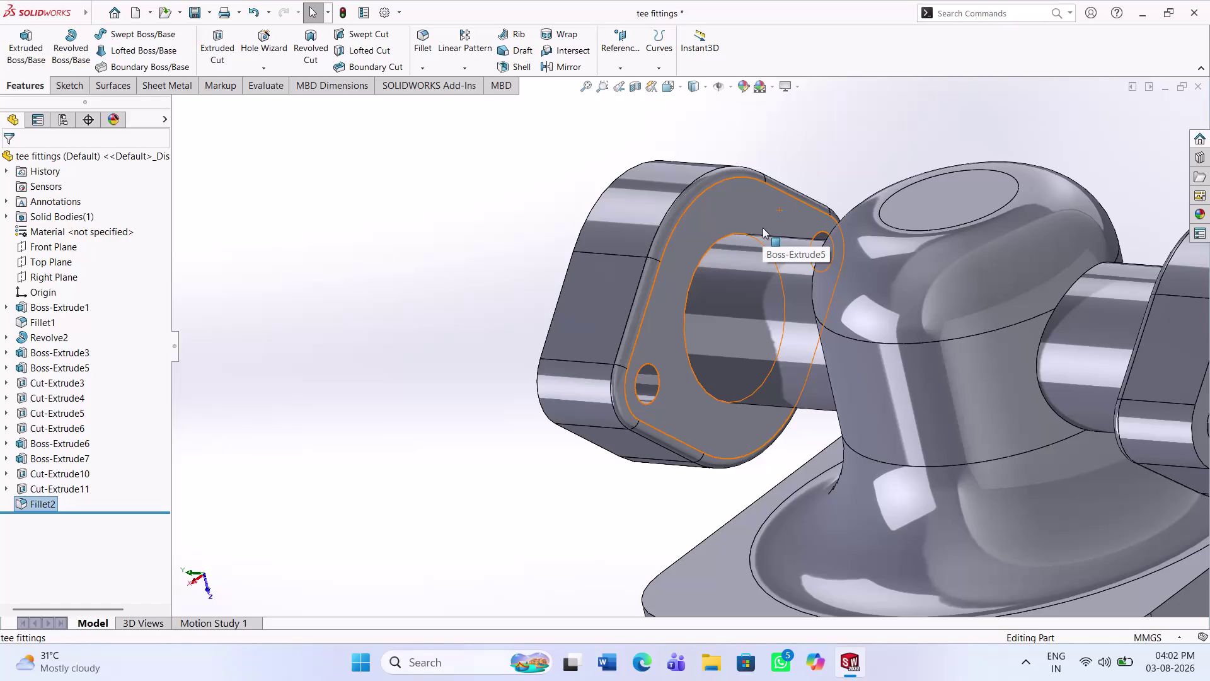
Fillet both side pipes' flange junction edges with a 3 mm radius, creating Fillet3.
middle_drag(588, 521, 653, 529)
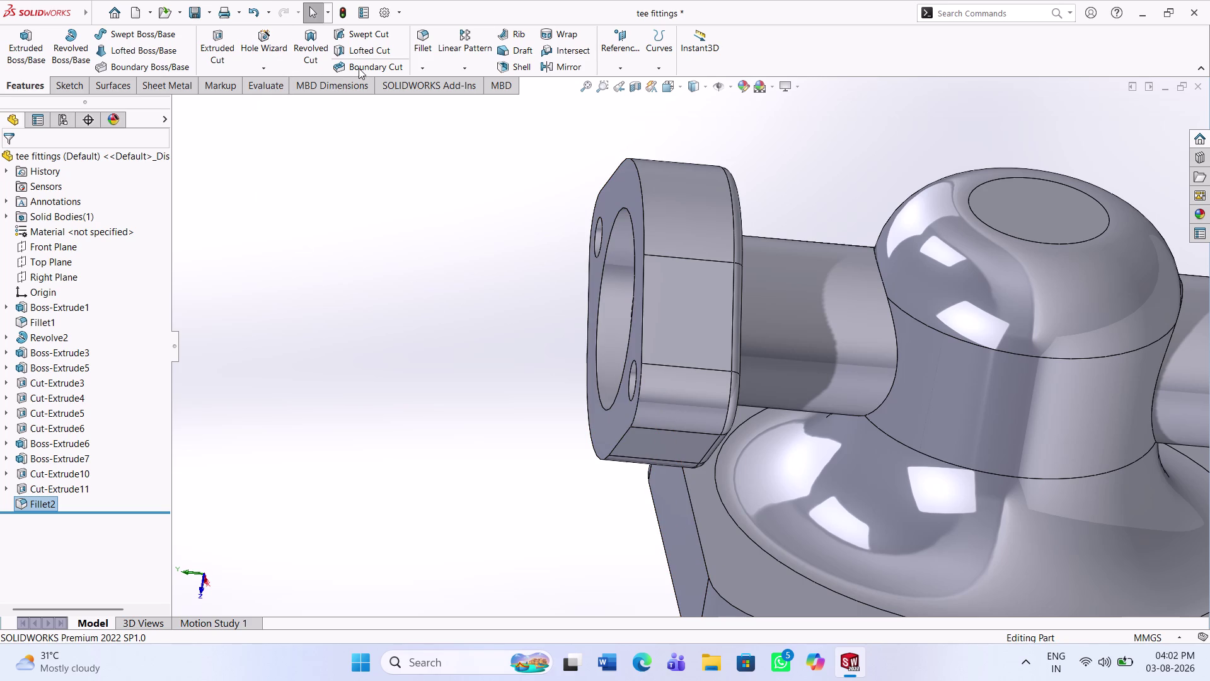
click(430, 55)
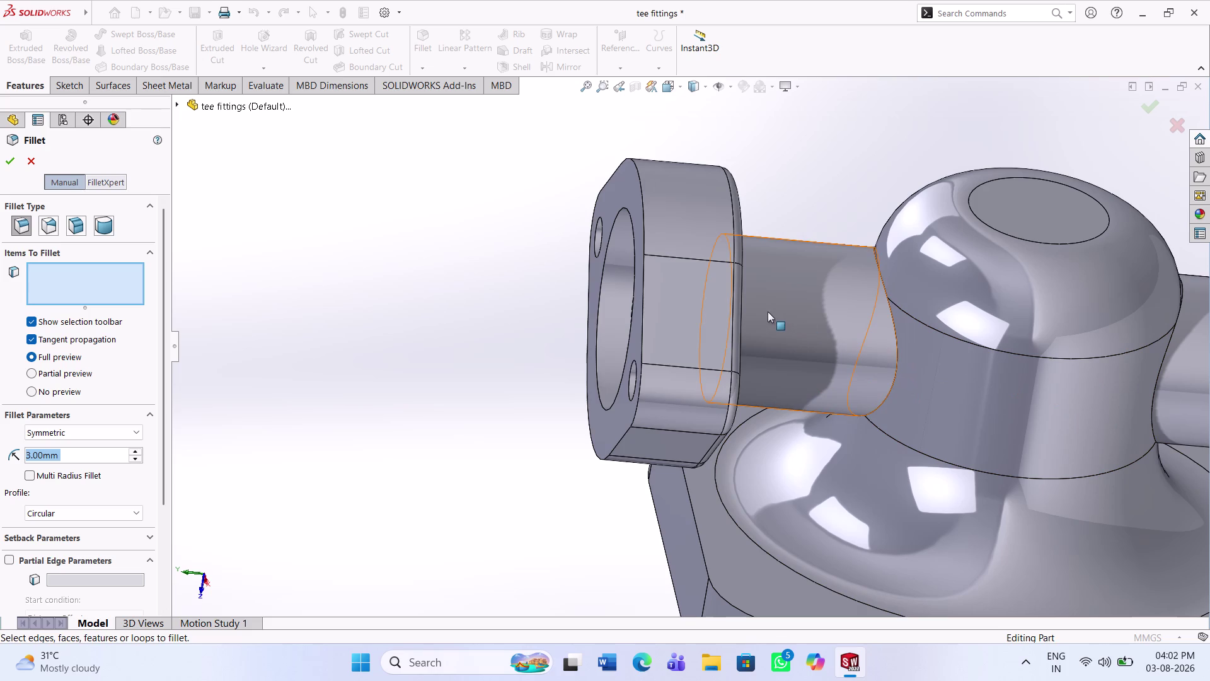
middle_drag(772, 323, 717, 323)
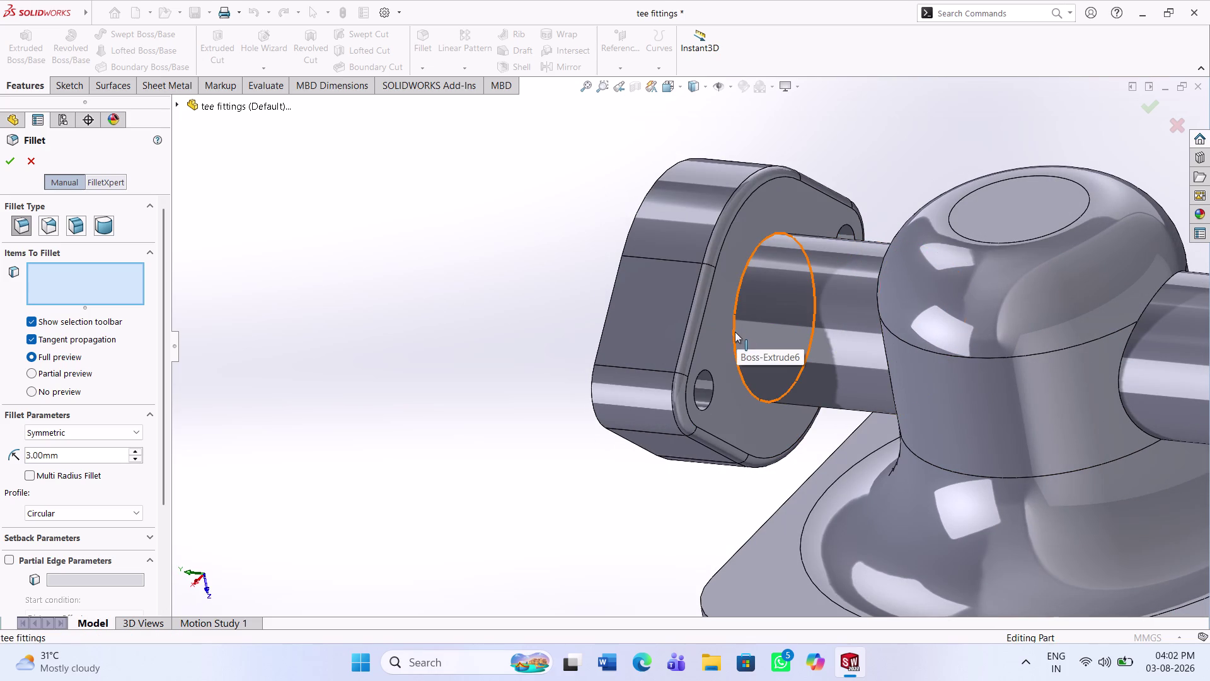
click(734, 334)
scroll(up, 3)
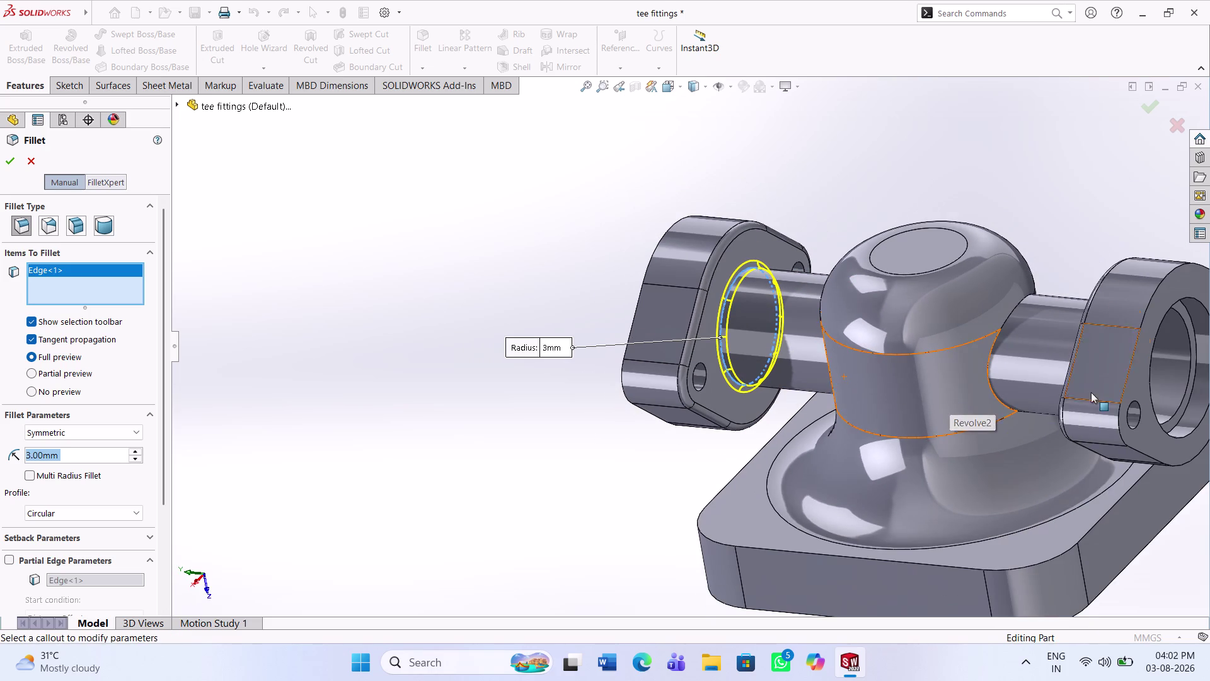
middle_drag(1091, 392, 1129, 422)
middle_drag(1147, 383, 1163, 402)
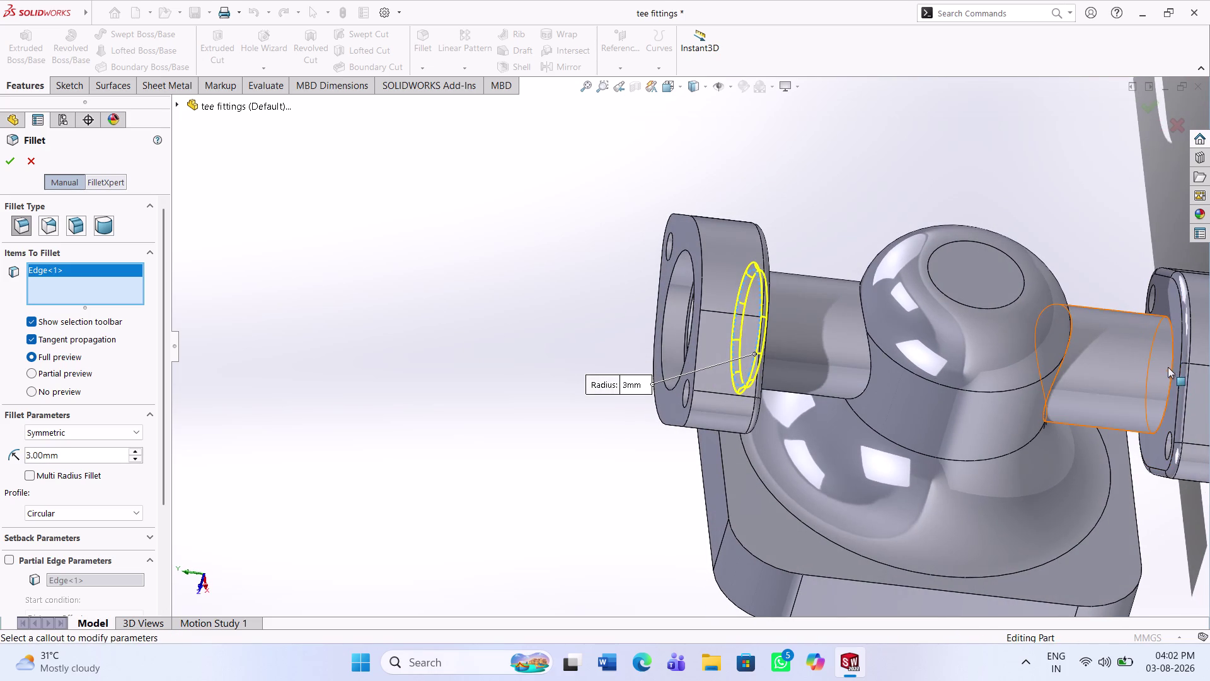
click(1171, 366)
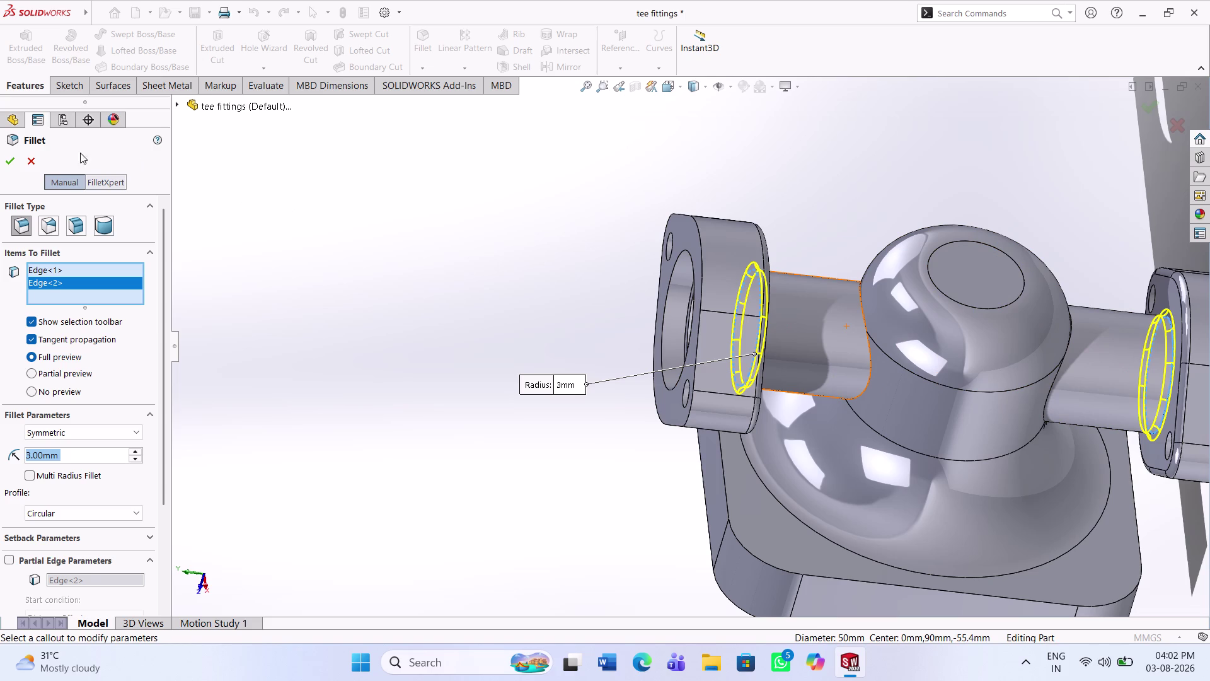
click(9, 162)
scroll(up, 3)
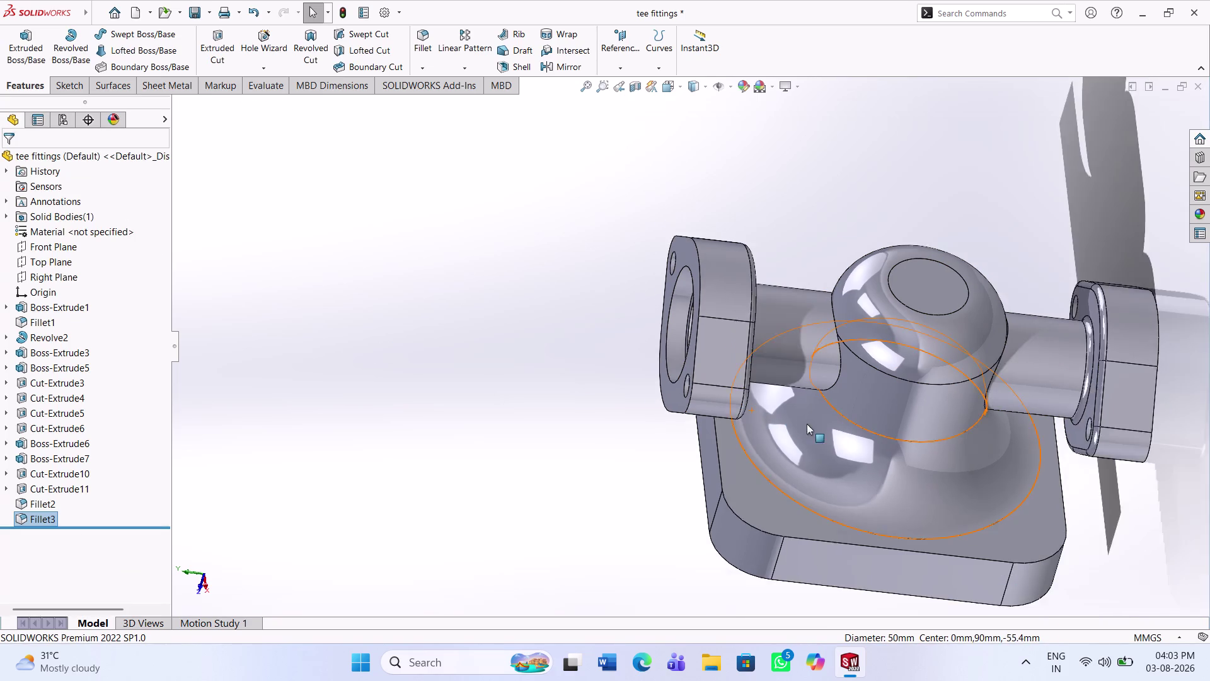
middle_drag(849, 443, 897, 267)
middle_drag(833, 435, 884, 245)
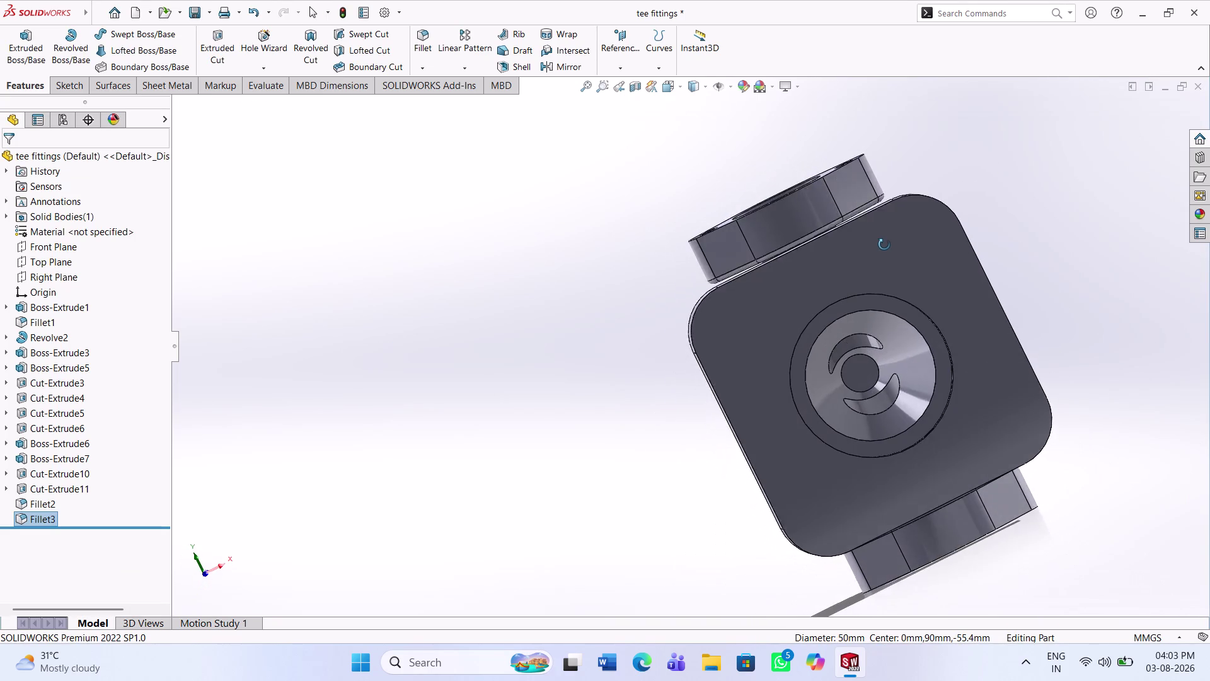
middle_drag(885, 245, 885, 262)
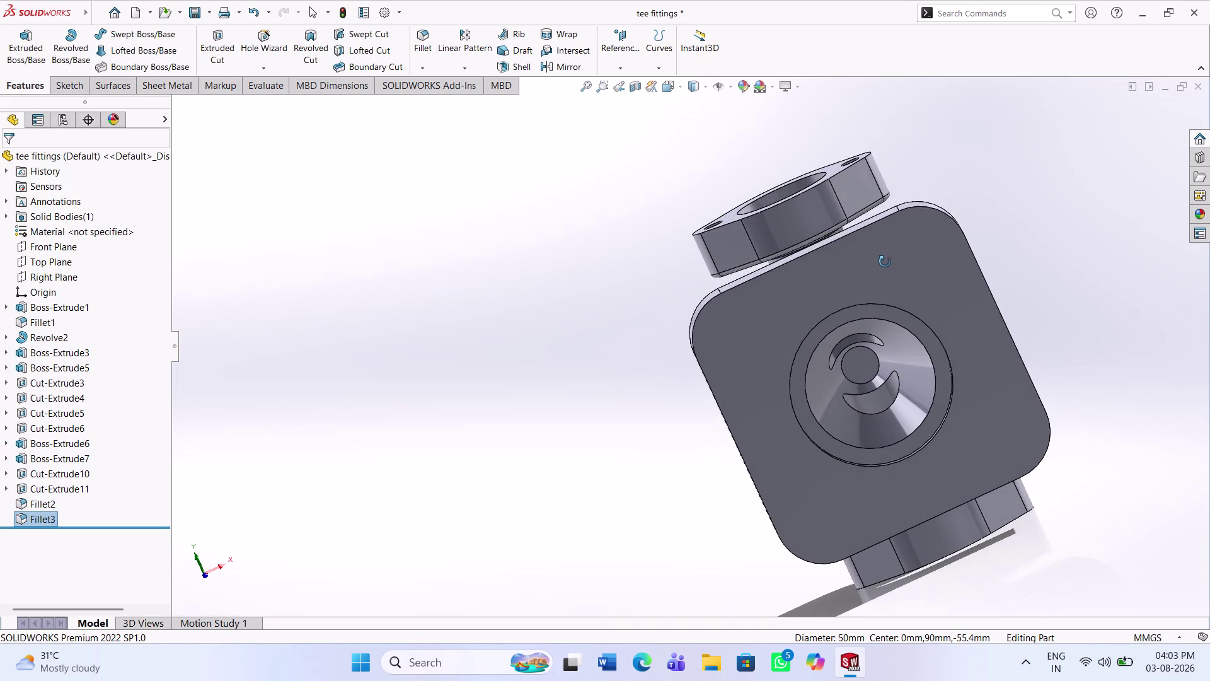
middle_drag(885, 262, 892, 457)
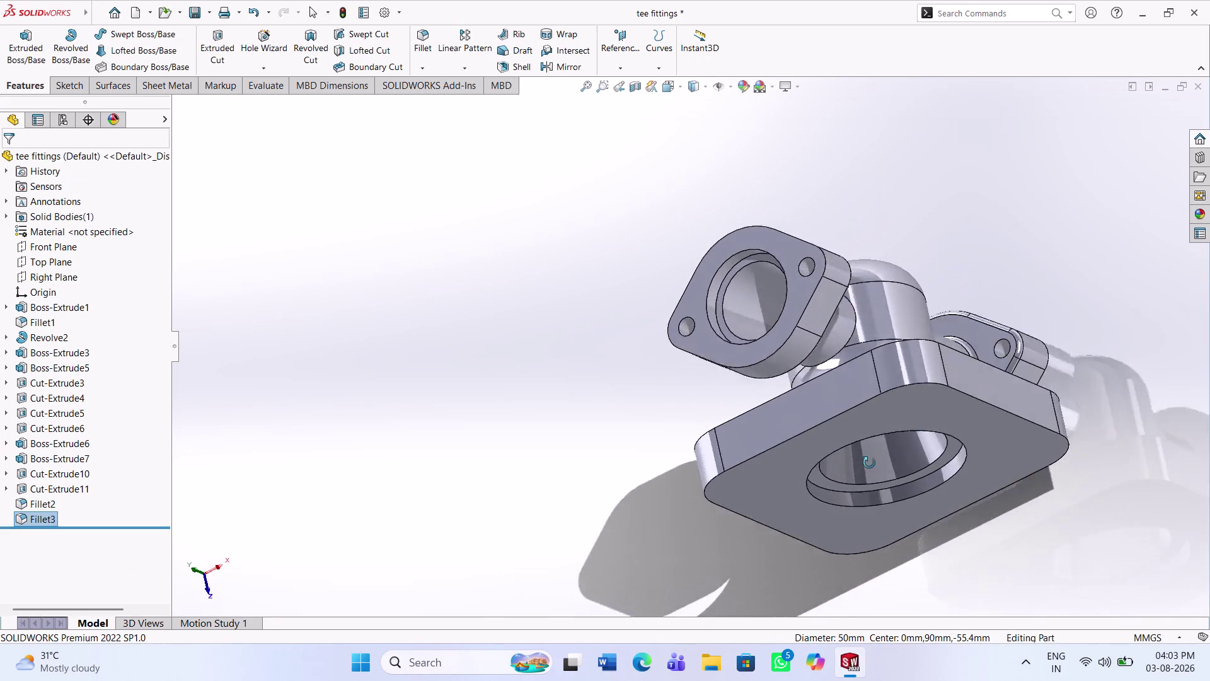
middle_drag(892, 457, 822, 535)
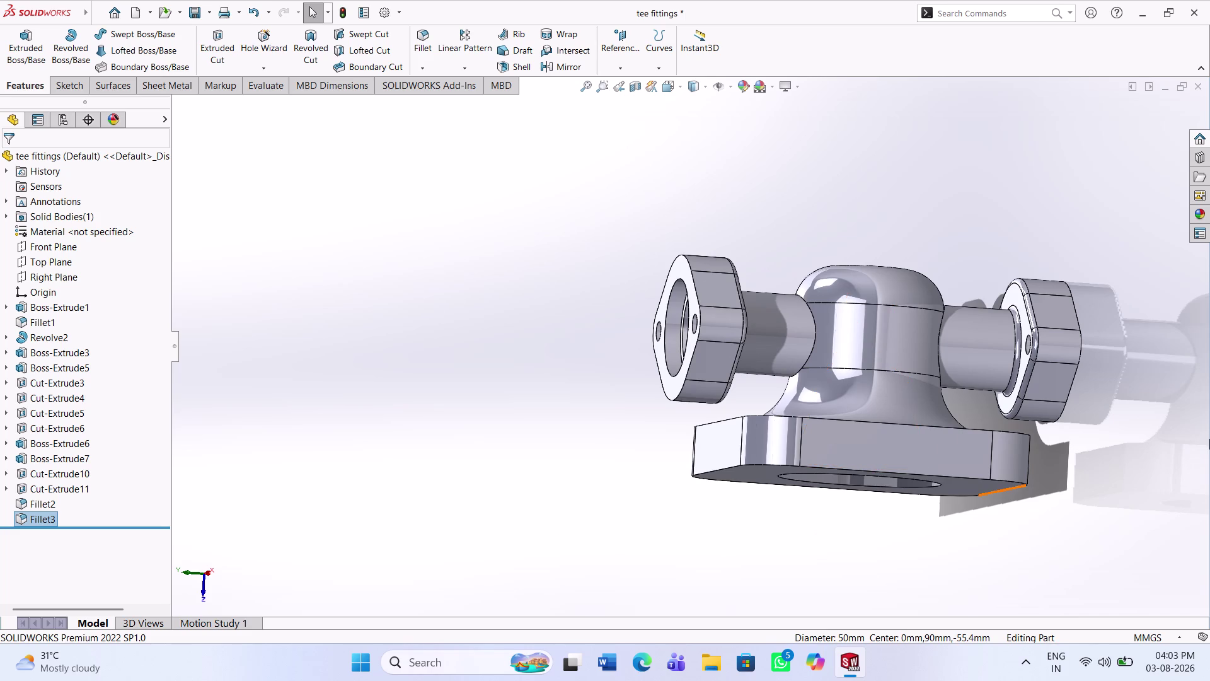
middle_drag(1175, 451, 1110, 313)
scroll(down, 3)
Start a sketch on the base flange face and view it normal-to.
click(876, 404)
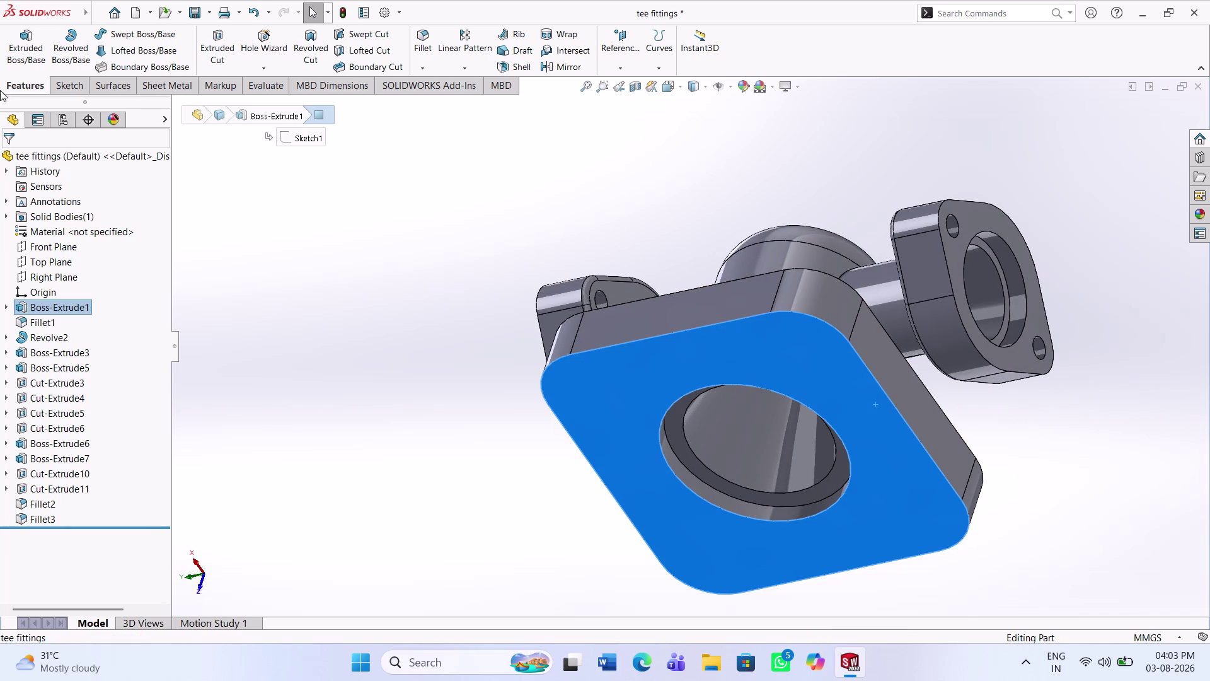
click(63, 85)
click(31, 49)
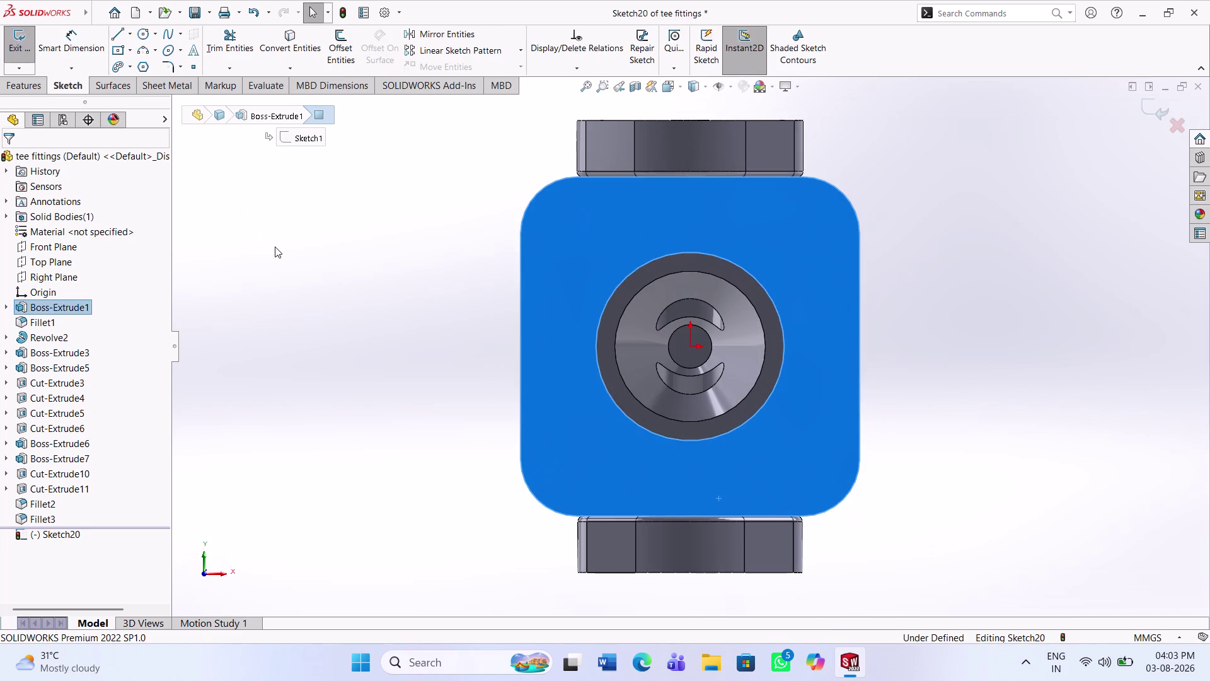
click(277, 249)
click(142, 35)
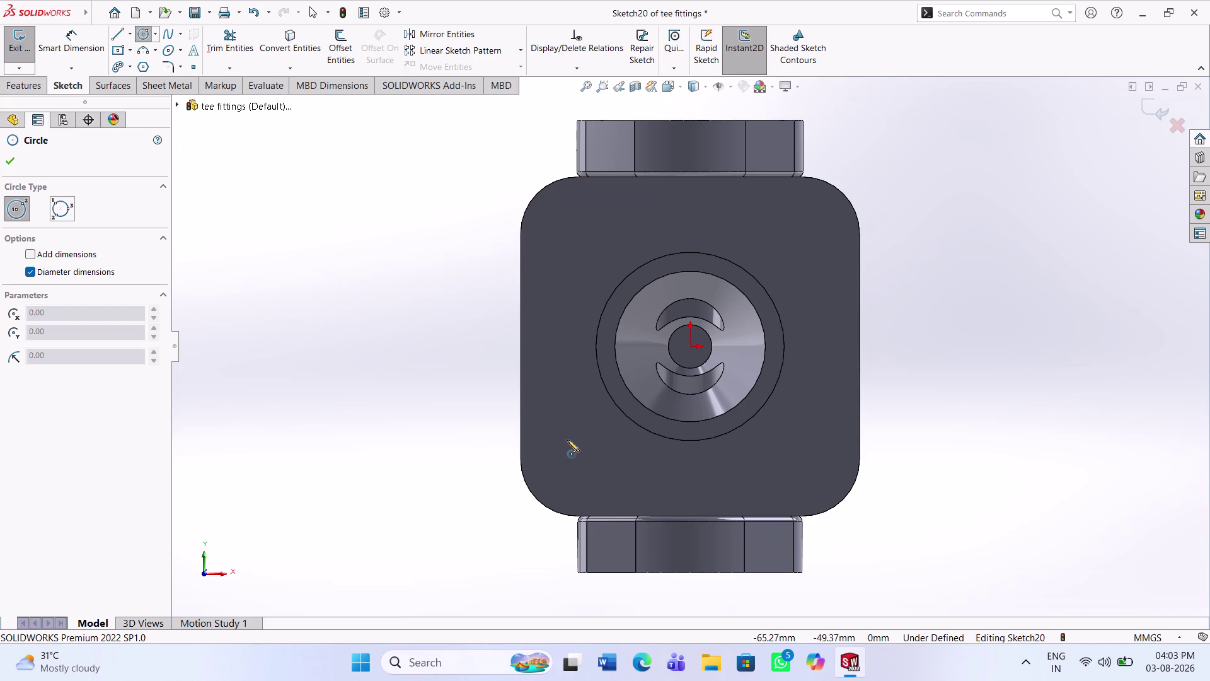
Draw a vertical centreline from the top edge midpoint to the bottom edge midpoint.
click(132, 29)
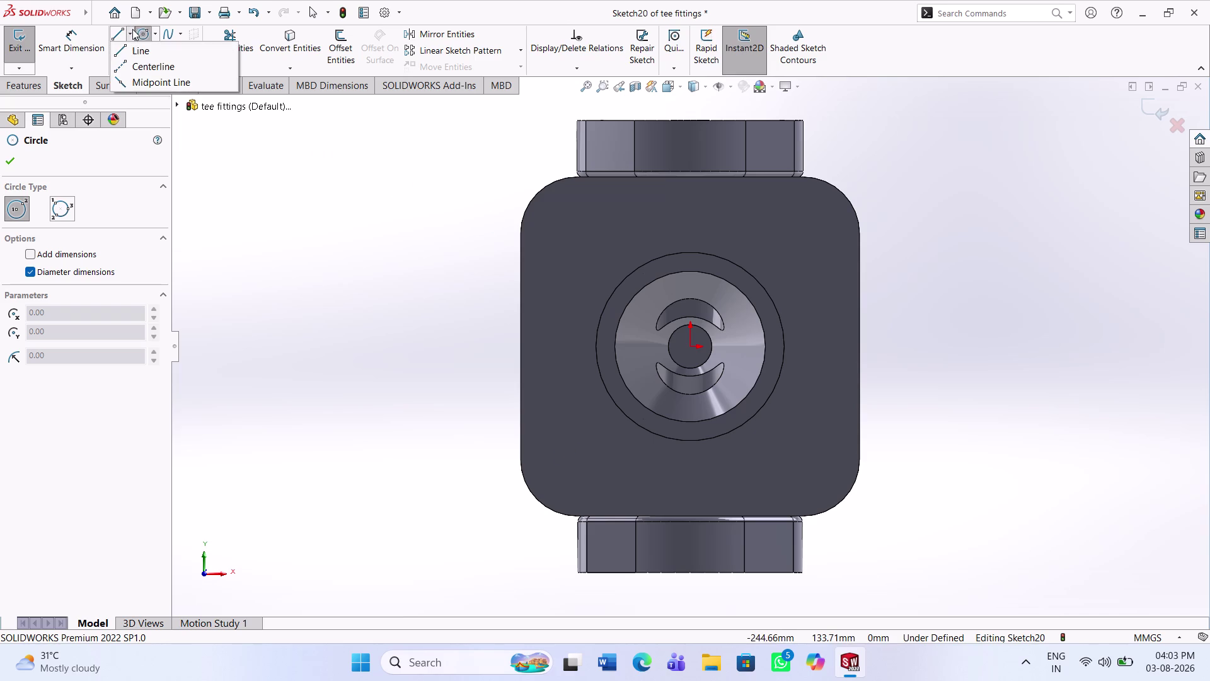
click(134, 68)
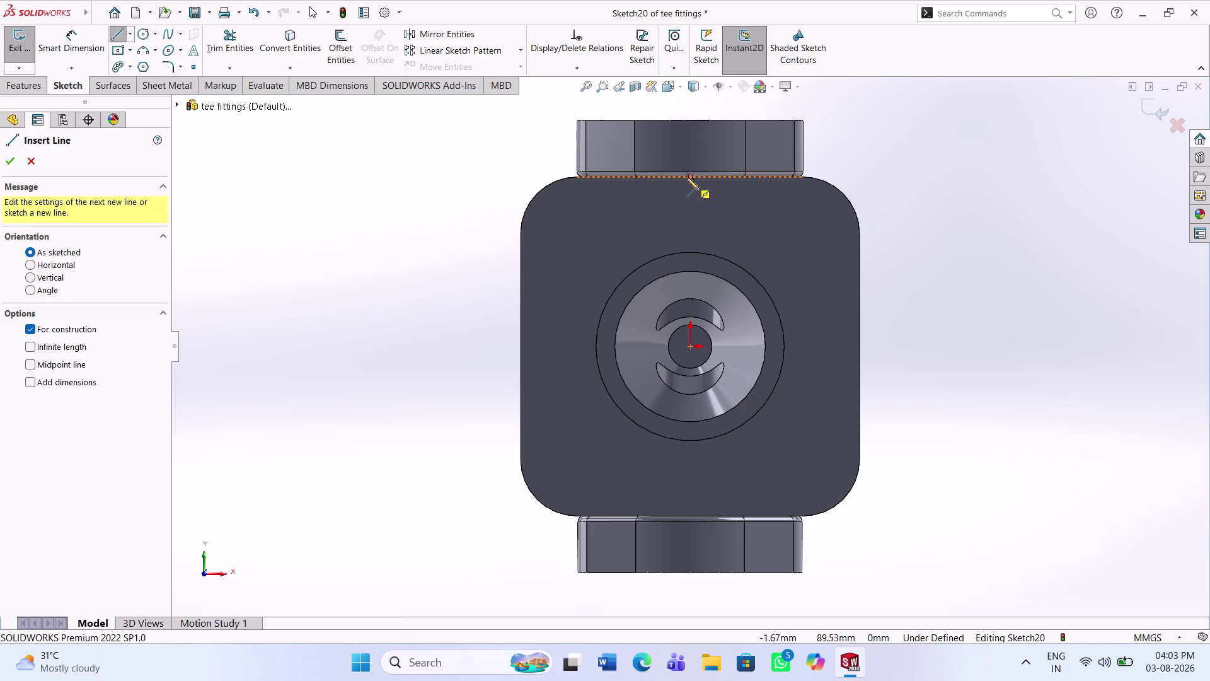
click(691, 179)
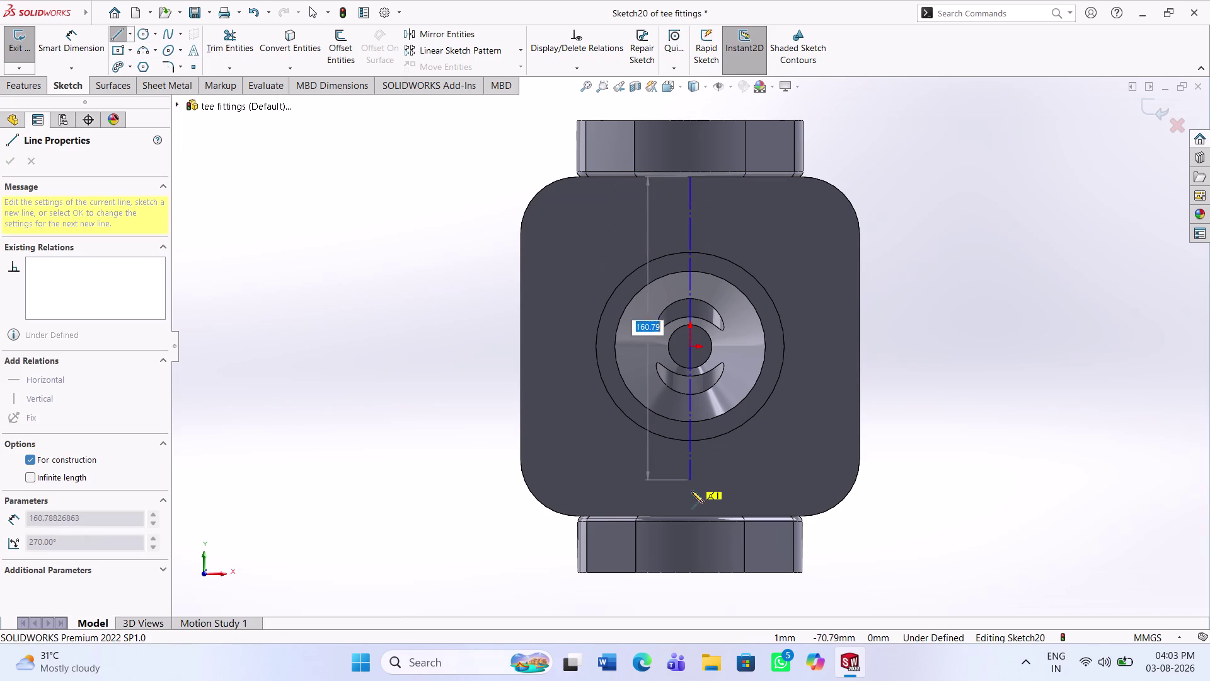
click(690, 517)
key(Escape)
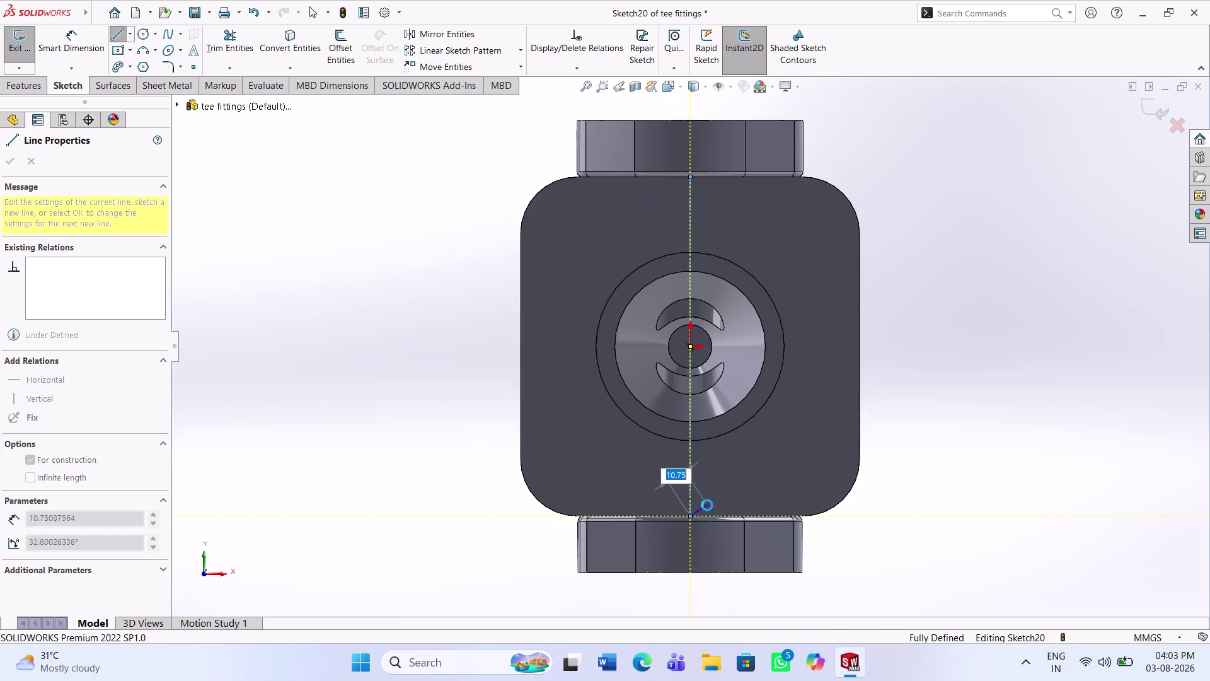
key(Escape)
Draw a horizontal centreline from the right edge midpoint to the left edge midpoint.
click(131, 37)
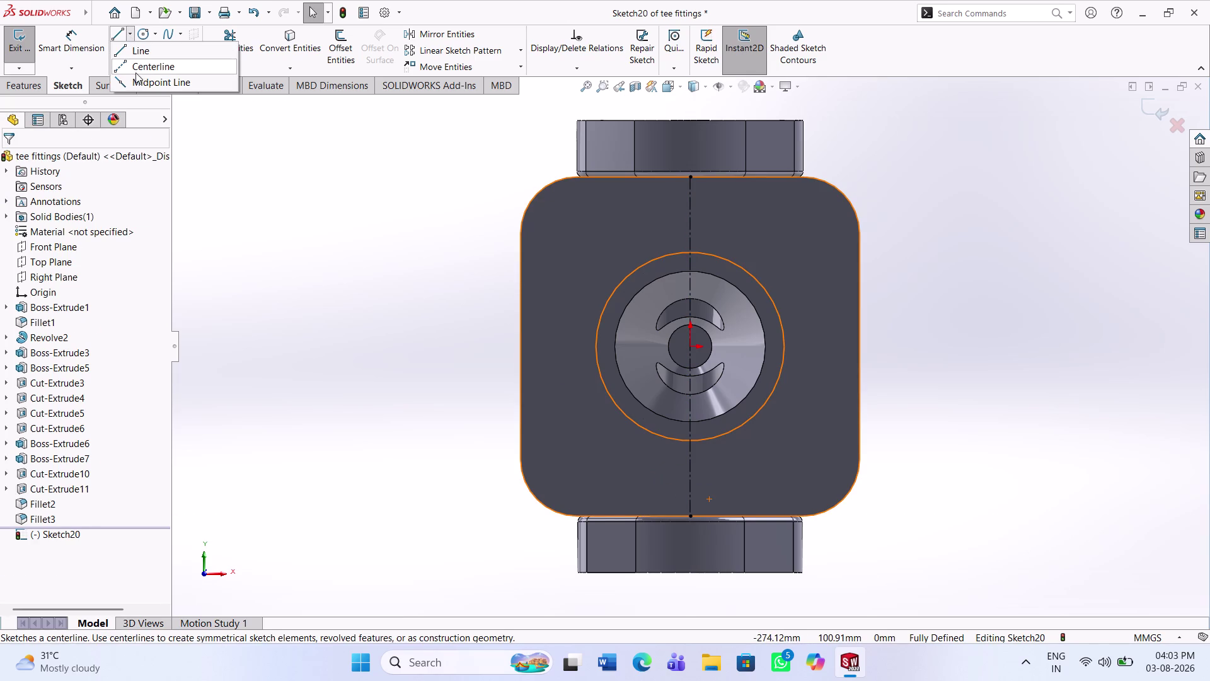
click(136, 66)
click(858, 348)
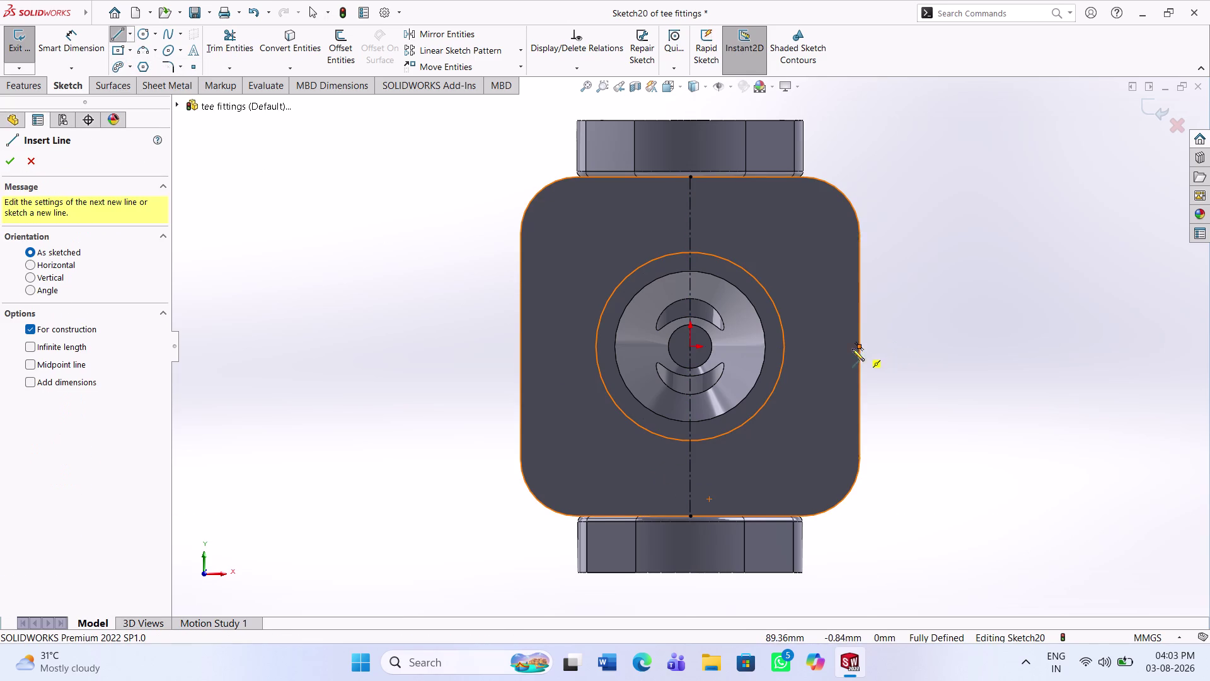
click(522, 346)
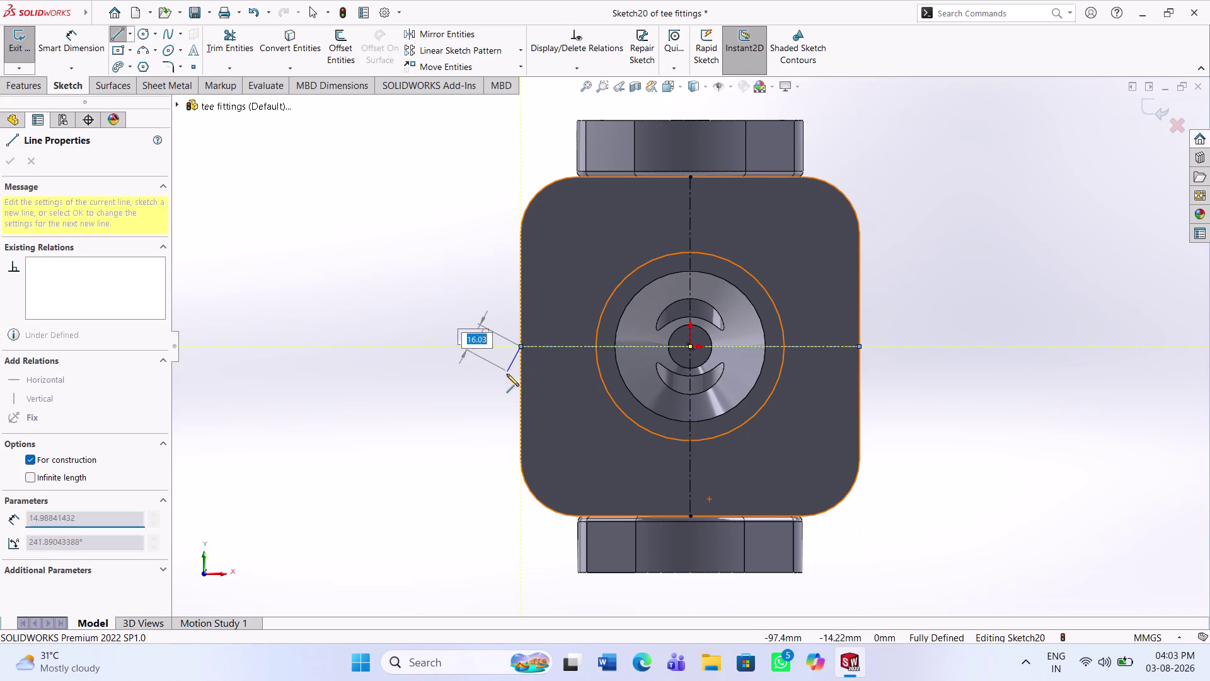
key(Escape)
key(Escape)
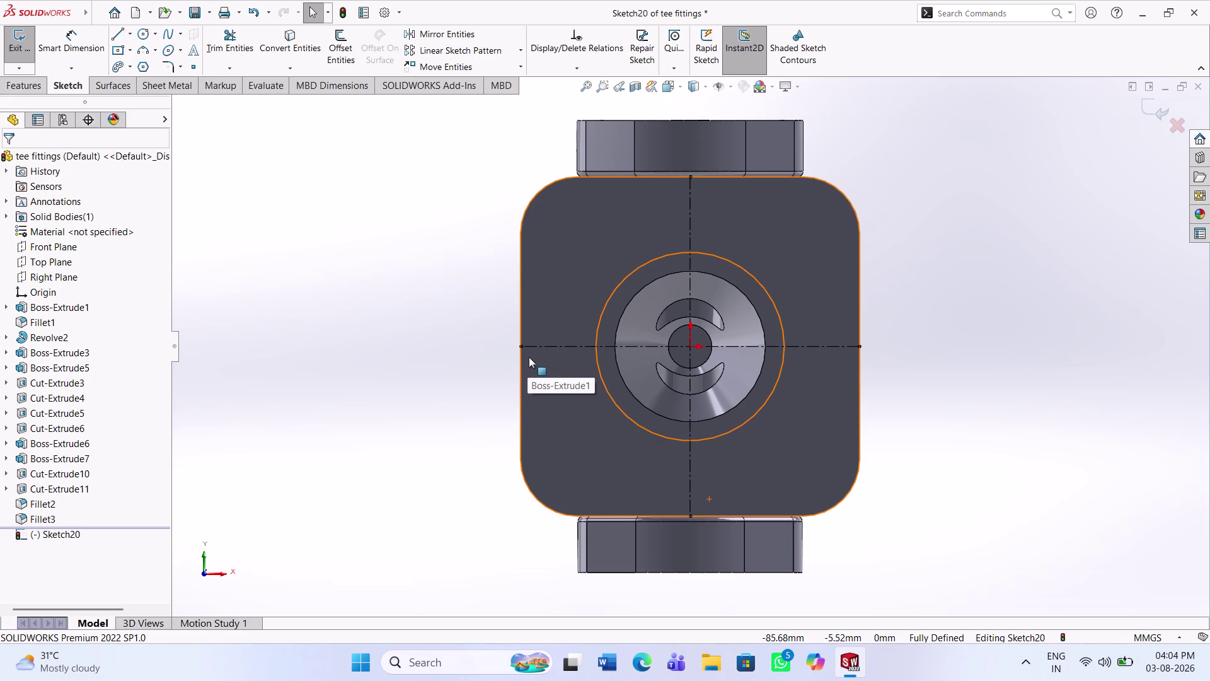
click(143, 39)
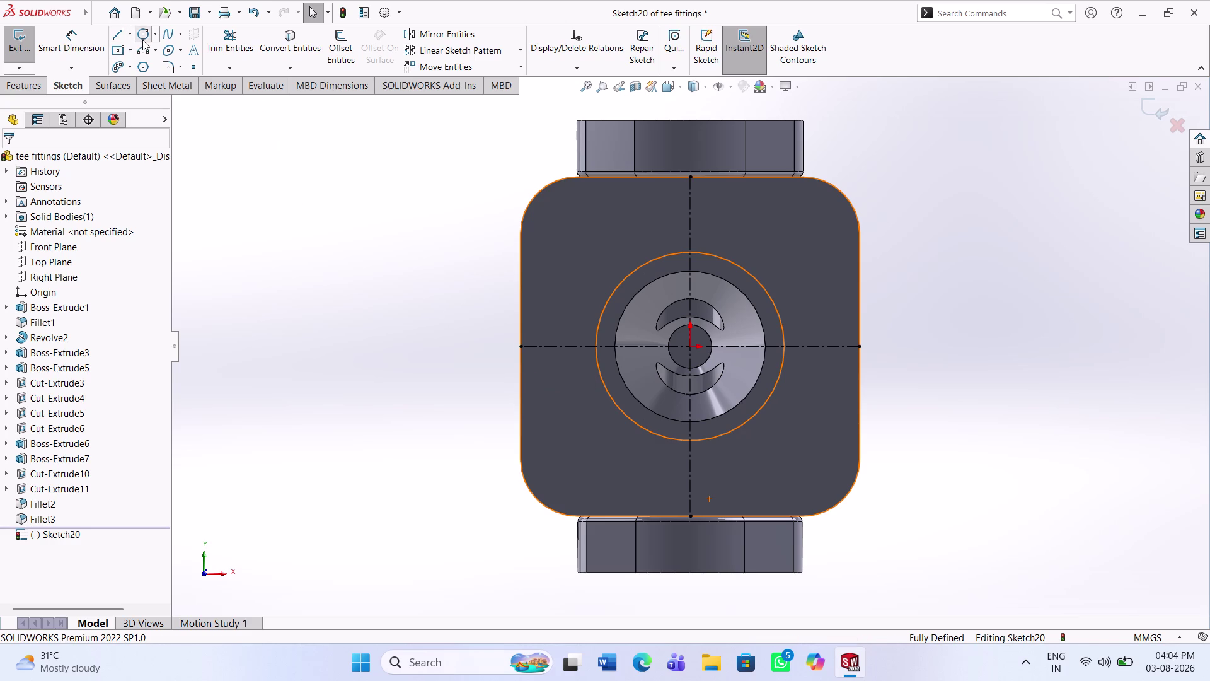
Sketch two circles near the flange's upper-left and upper-right corners.
click(577, 233)
click(594, 249)
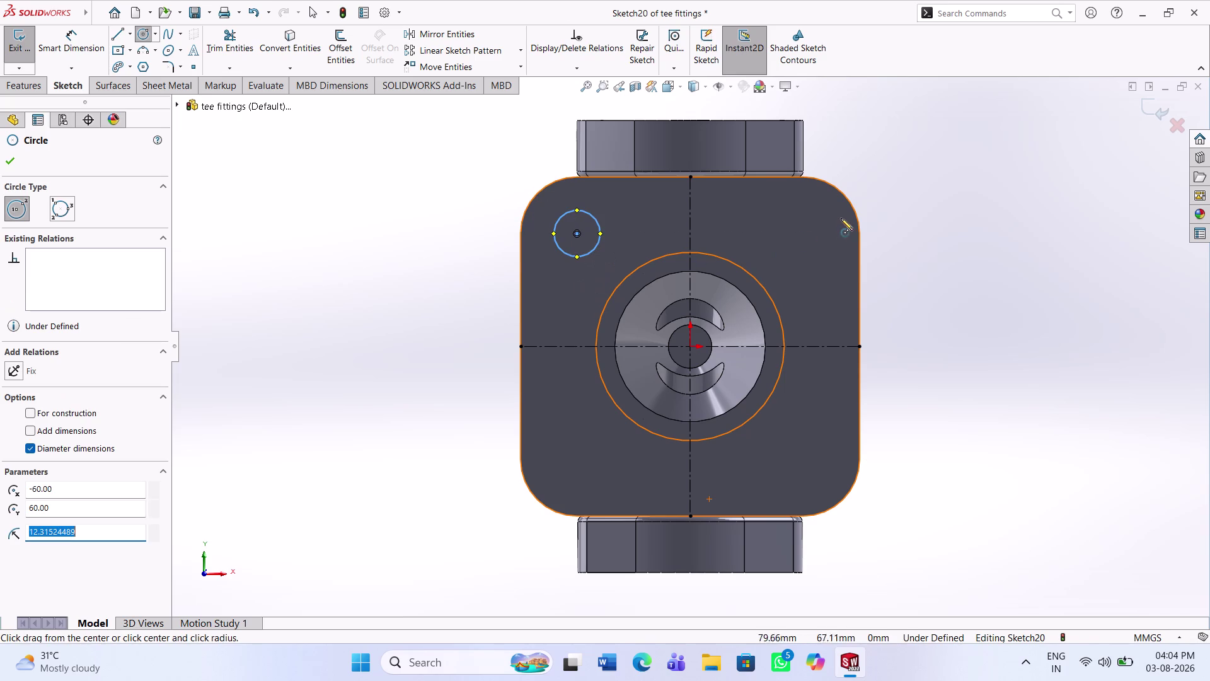
click(805, 234)
text(1)
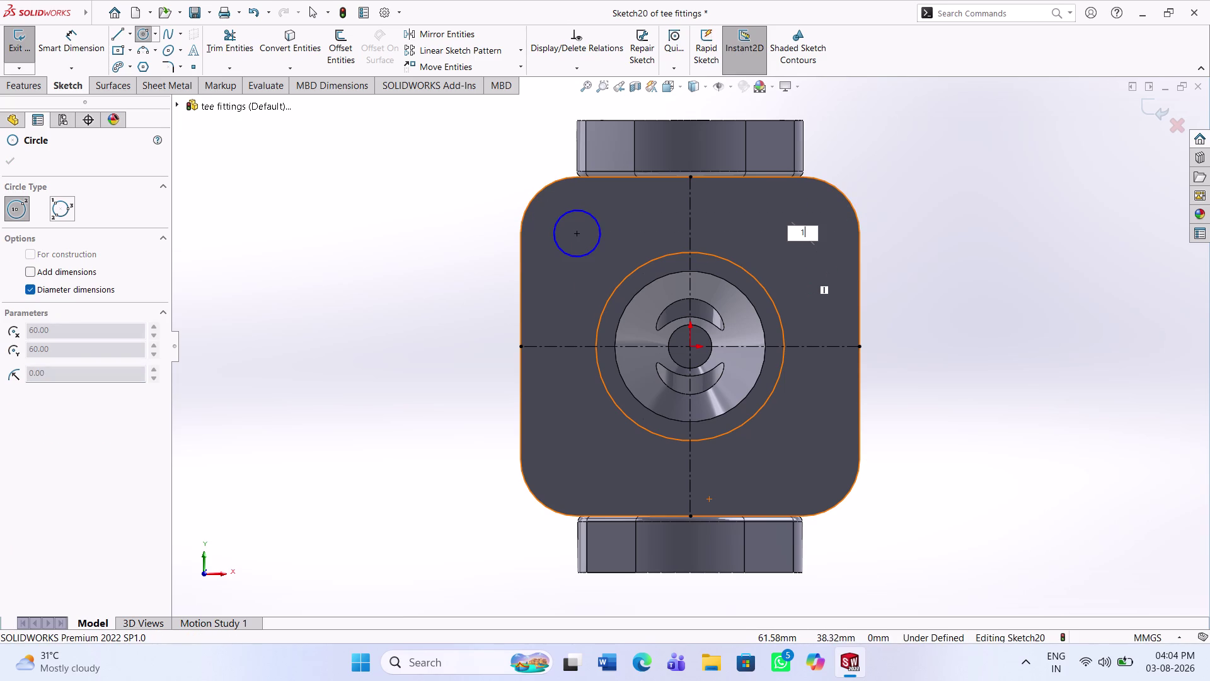
text(2)
key(Return)
click(941, 305)
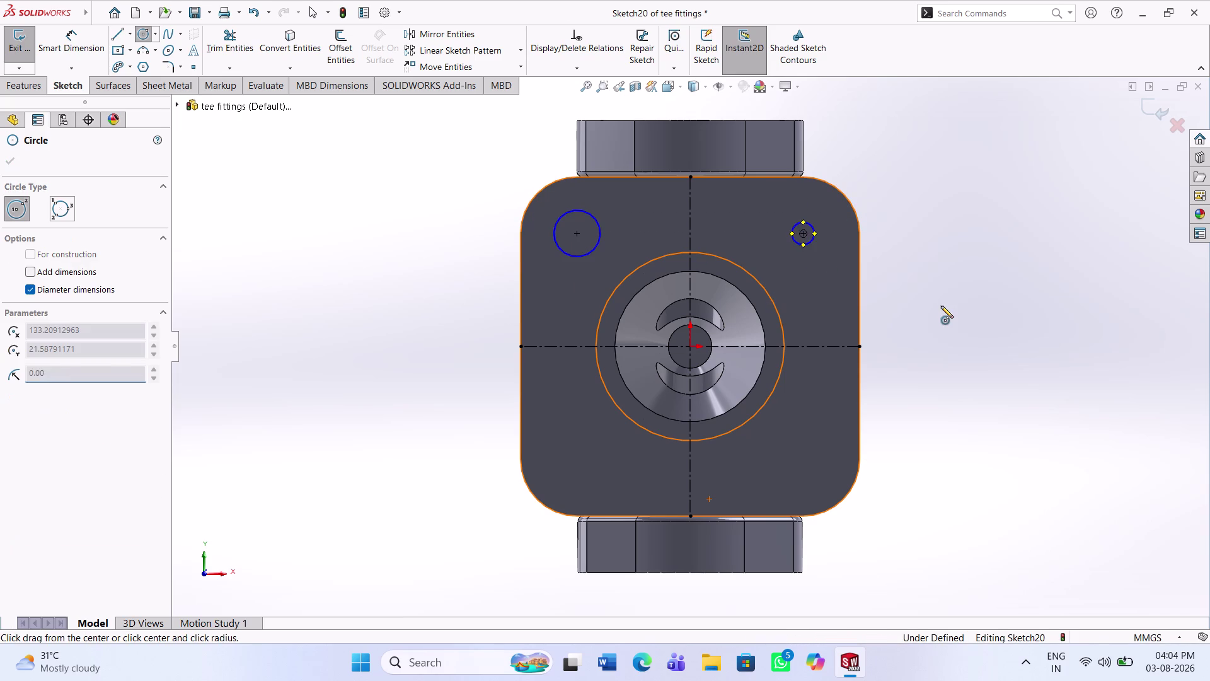
middle_drag(936, 281, 924, 293)
key(Escape)
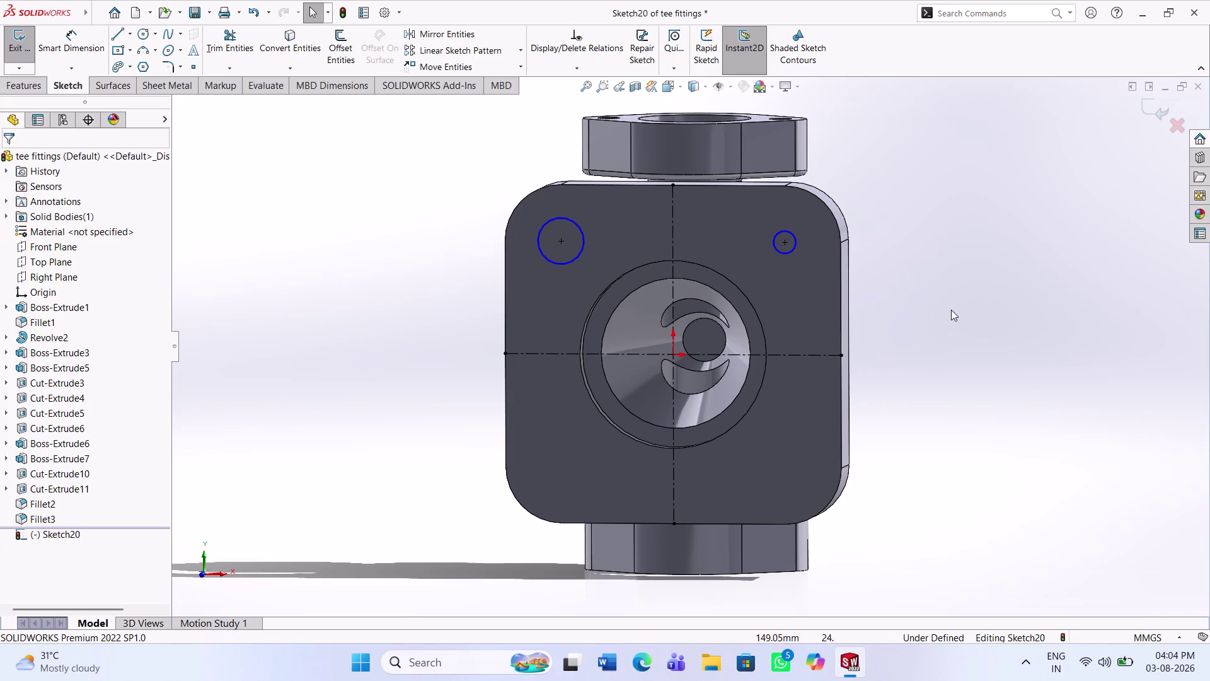
middle_drag(954, 308, 952, 363)
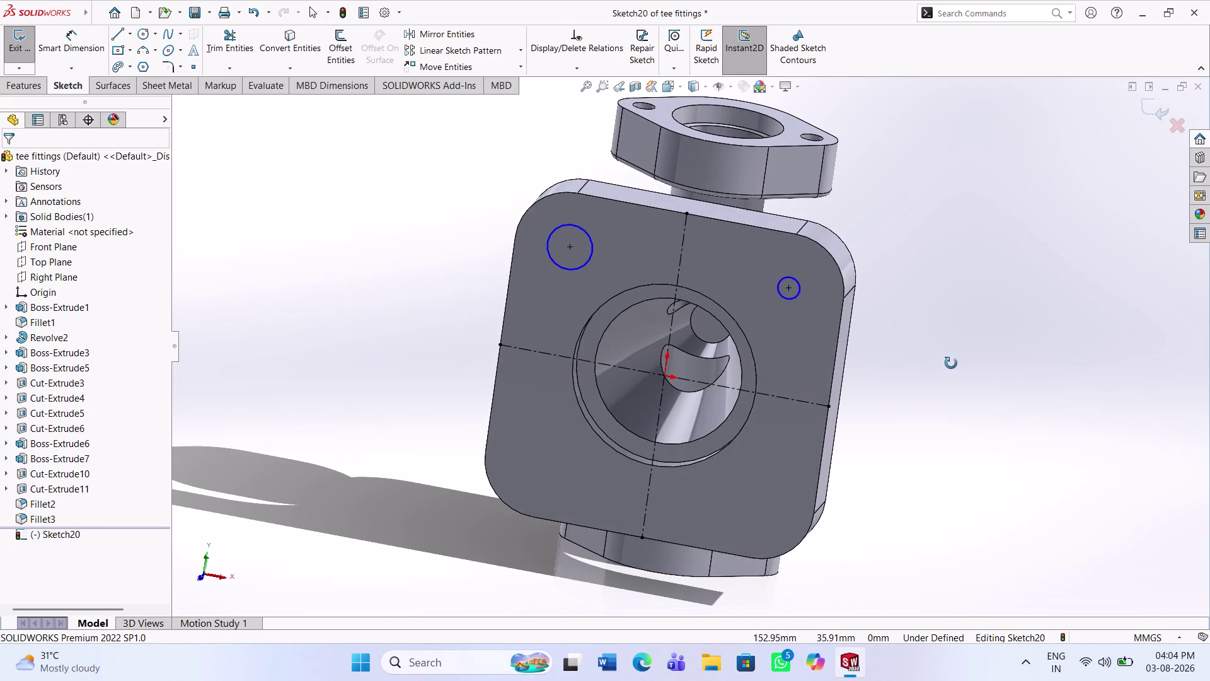
middle_drag(951, 363, 952, 363)
Dimension the upper-left and upper-right circles to 12 mm diameter.
click(60, 33)
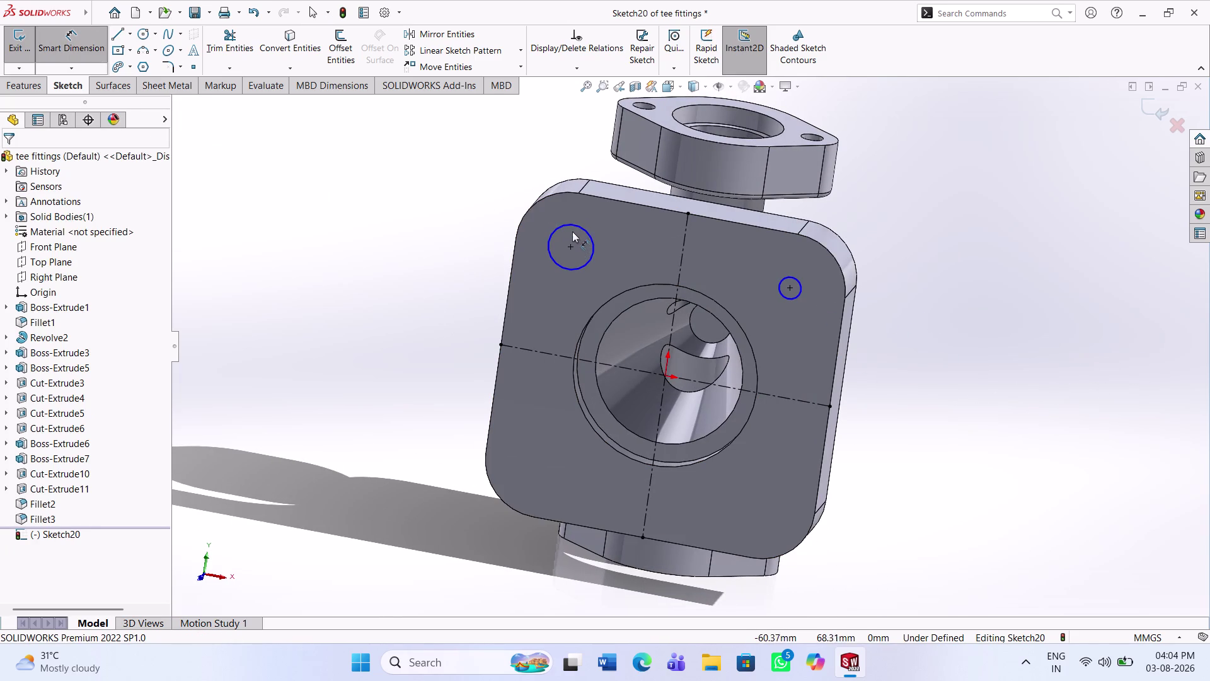
click(572, 226)
click(511, 184)
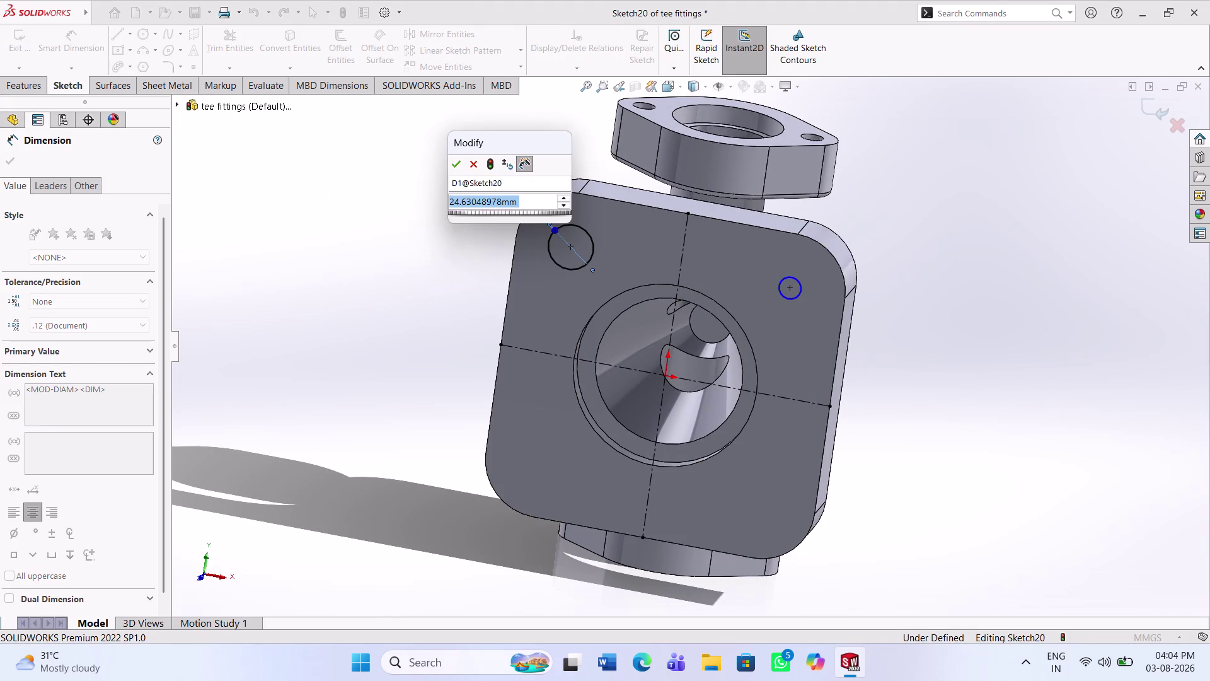
text(12)
key(Return)
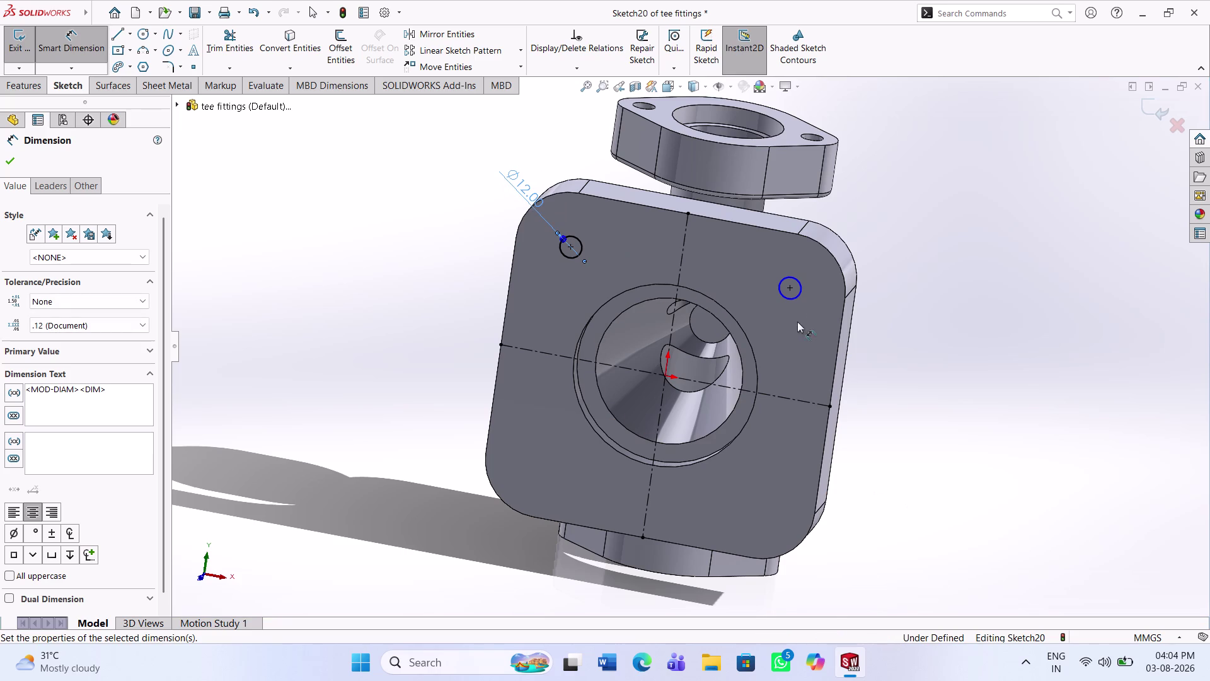
drag(798, 293, 816, 299)
click(886, 313)
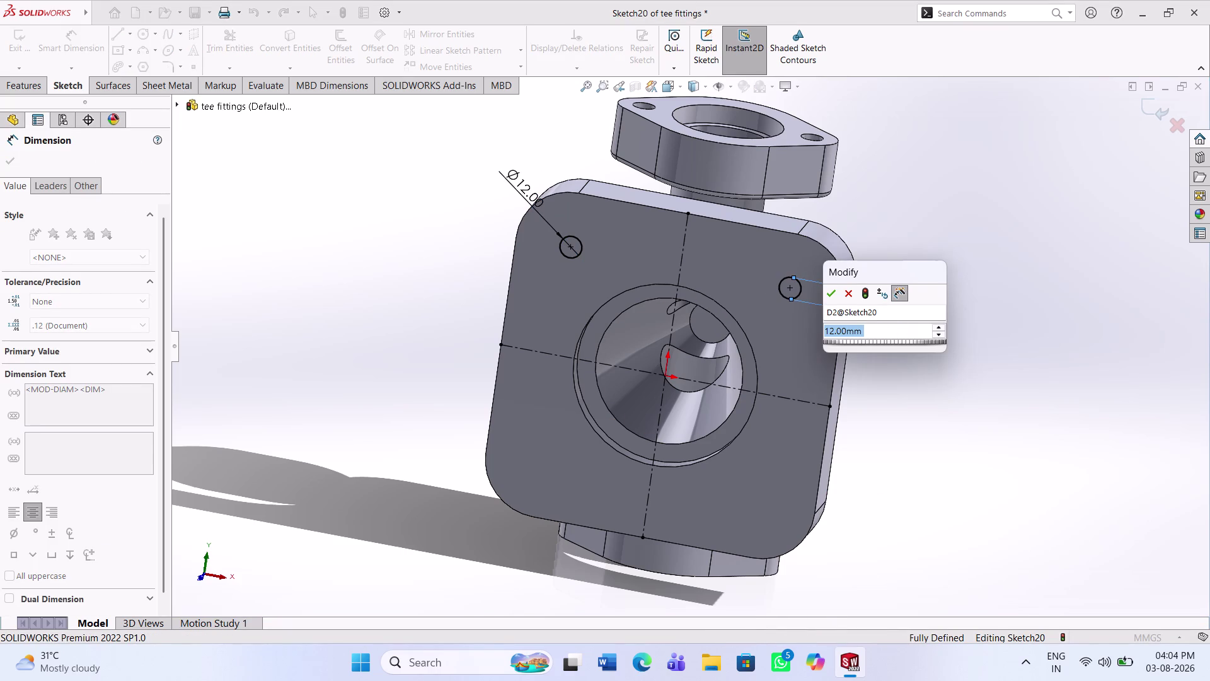
click(830, 293)
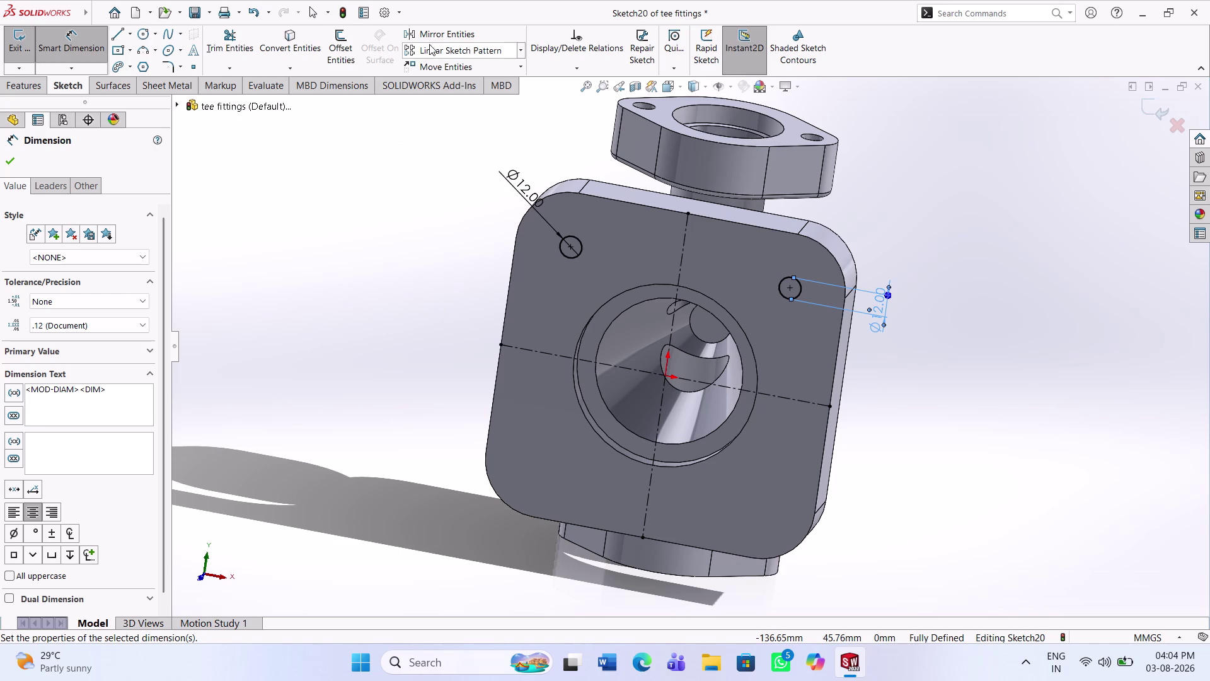
click(434, 33)
Mirror the two upper circles about the horizontal centreline to the lower corners.
click(583, 242)
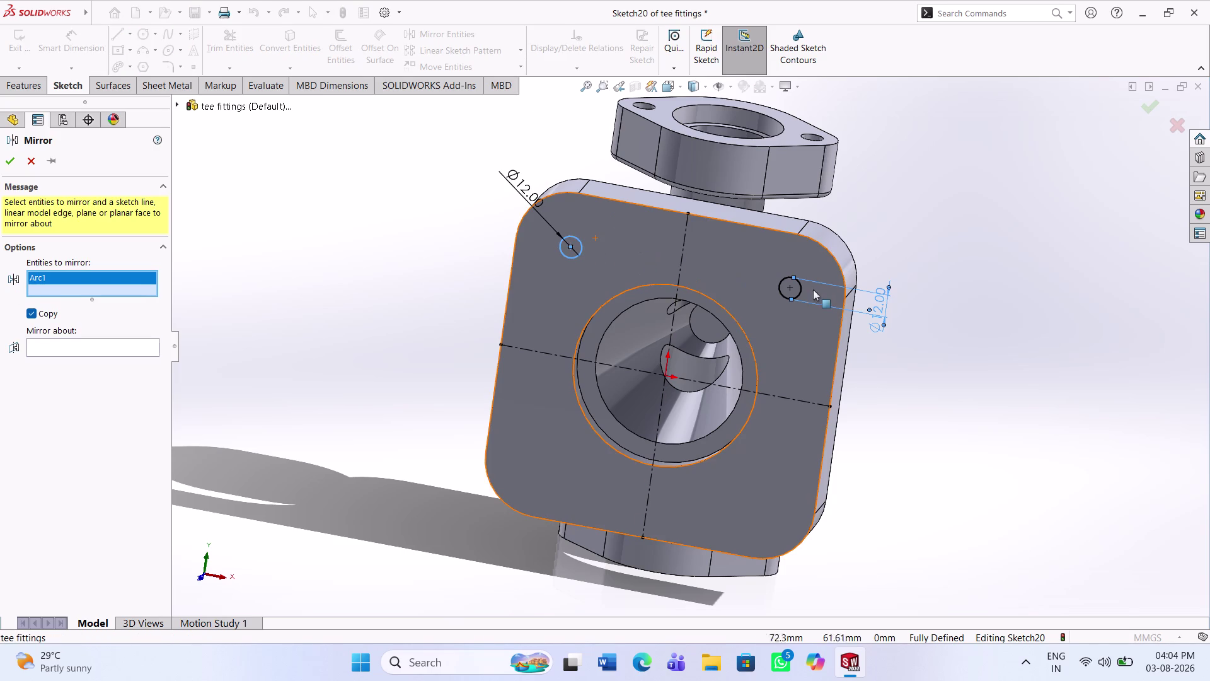
click(800, 281)
click(124, 354)
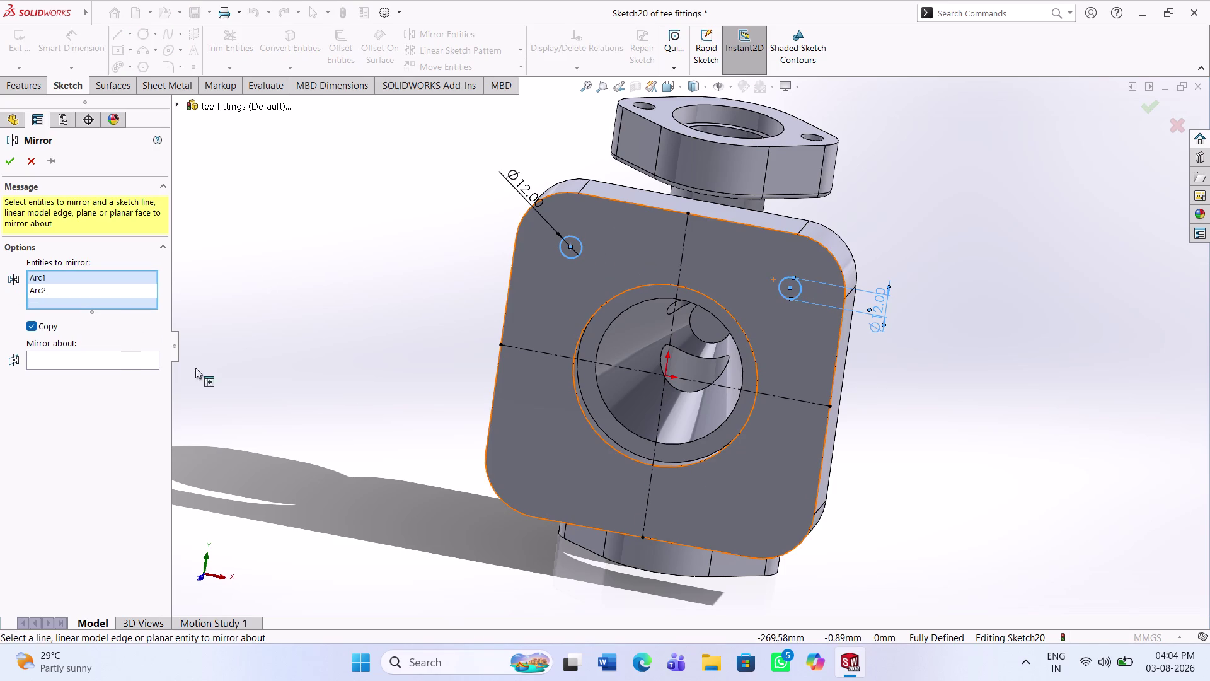
click(801, 399)
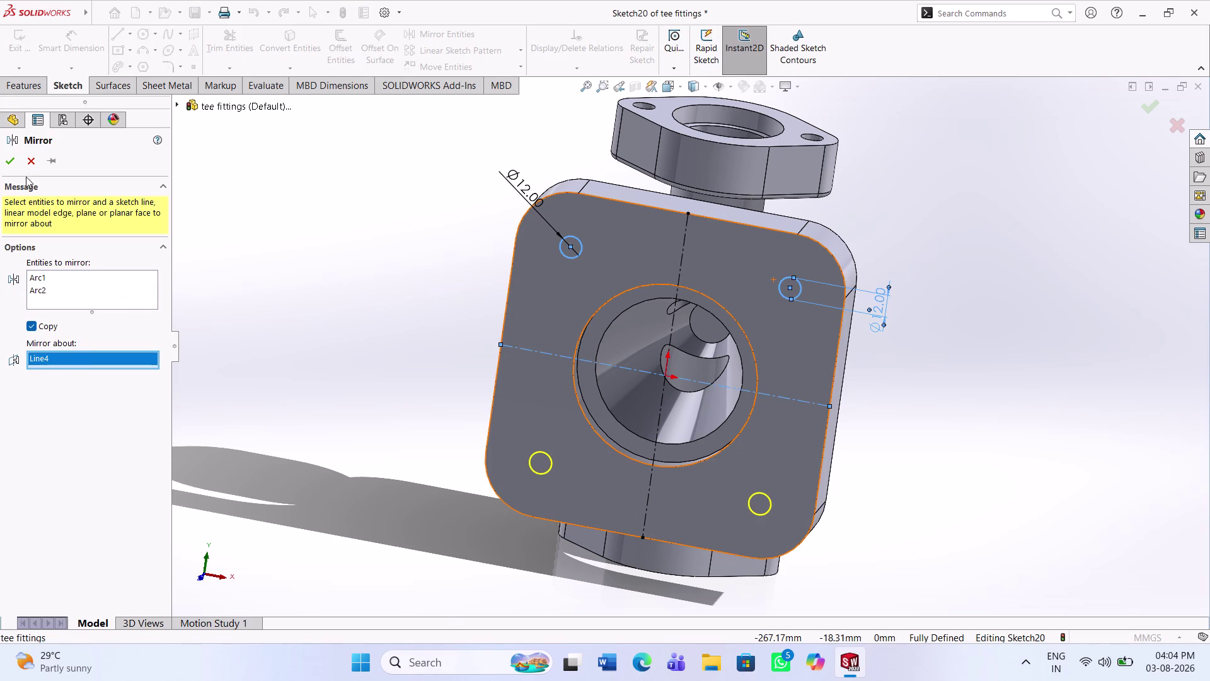
click(8, 158)
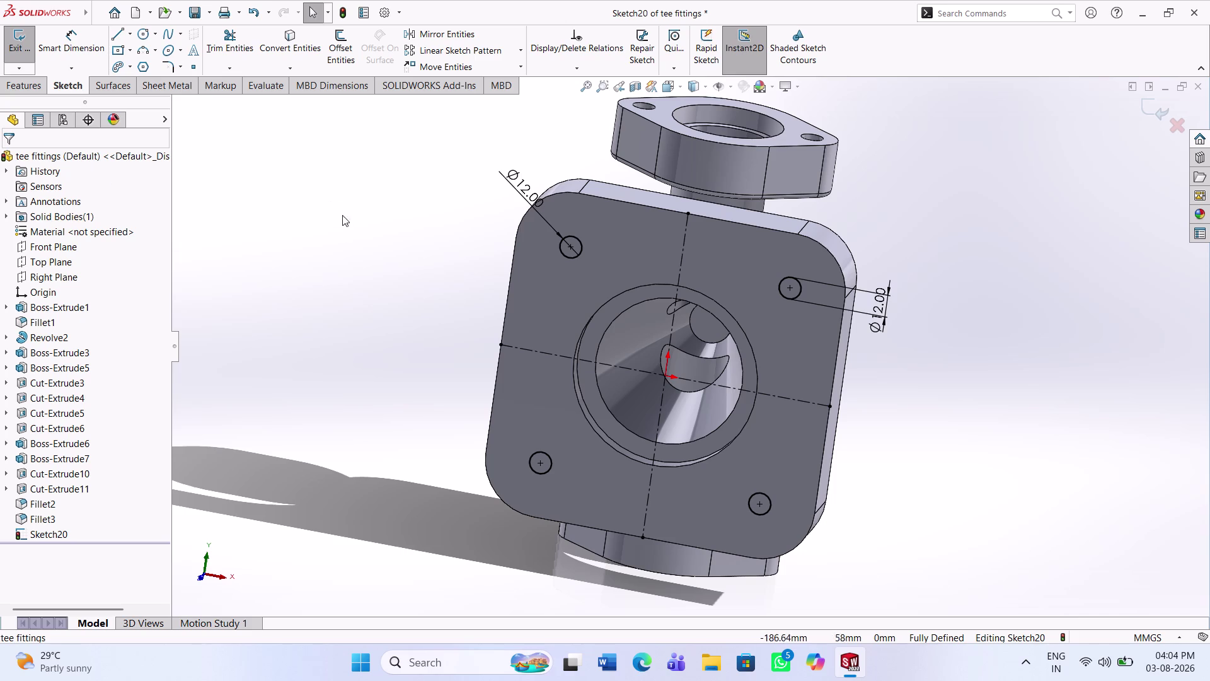
Cut the four circles 15 mm deep (Blind) into the flange as Cut-Extrude12.
click(18, 82)
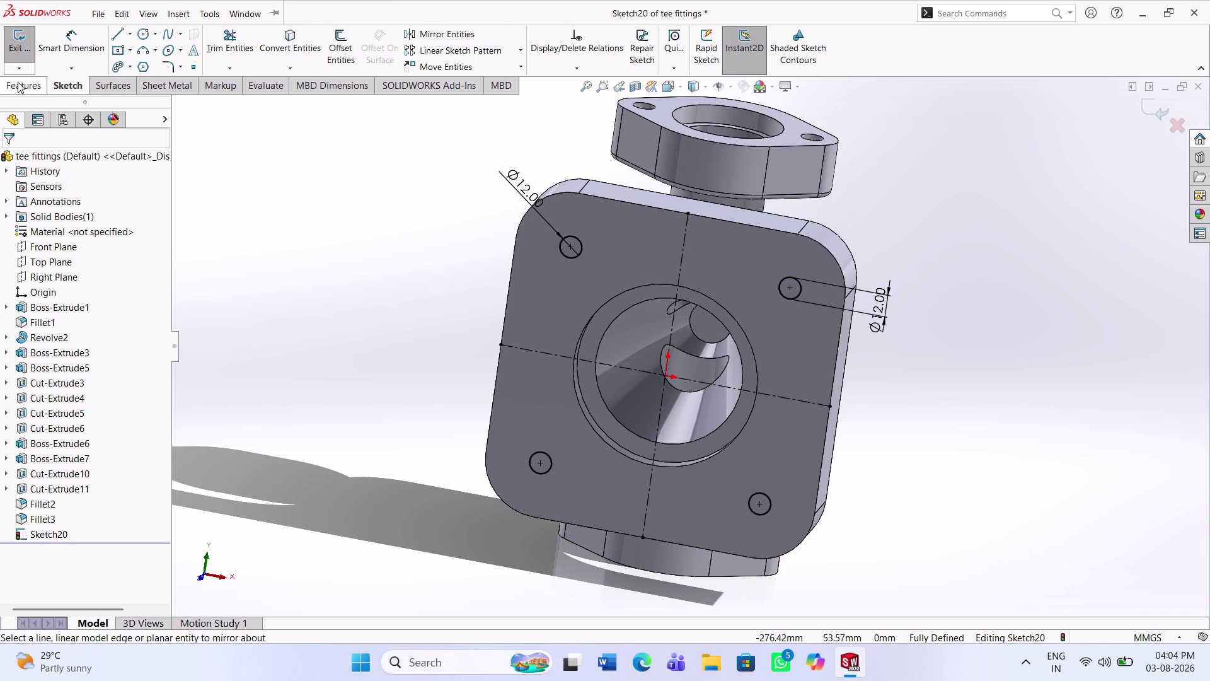
click(217, 54)
middle_drag(431, 270, 489, 305)
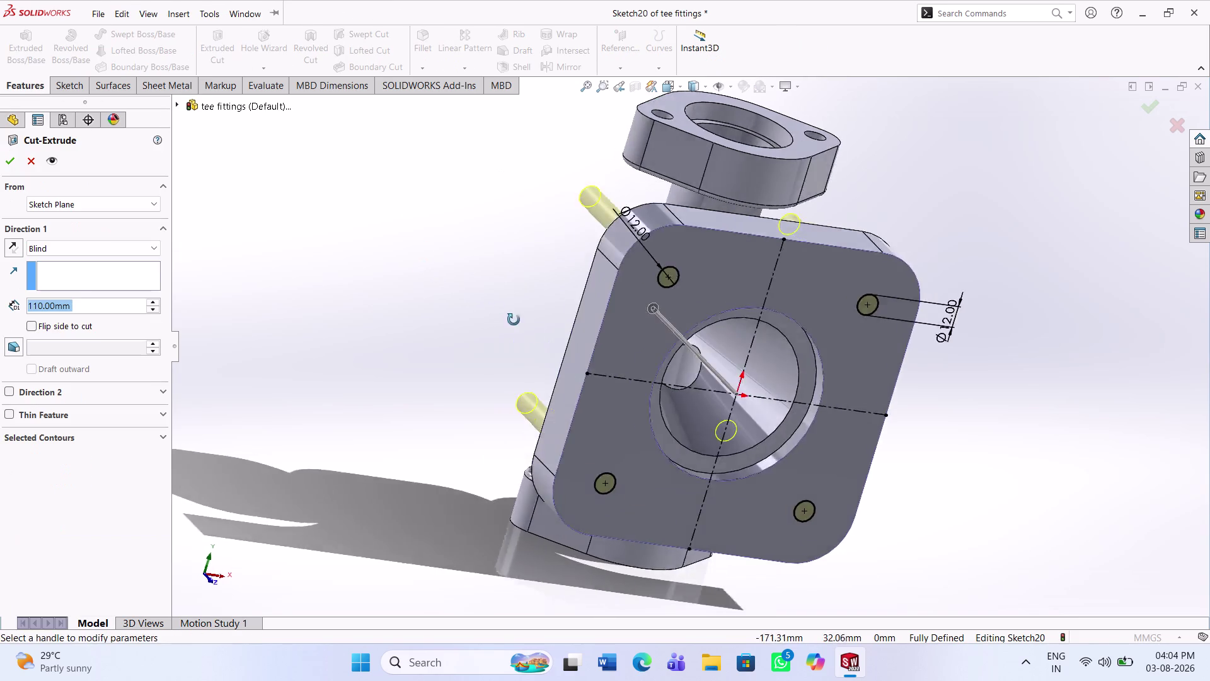
middle_drag(489, 305, 545, 341)
drag(77, 300, 17, 311)
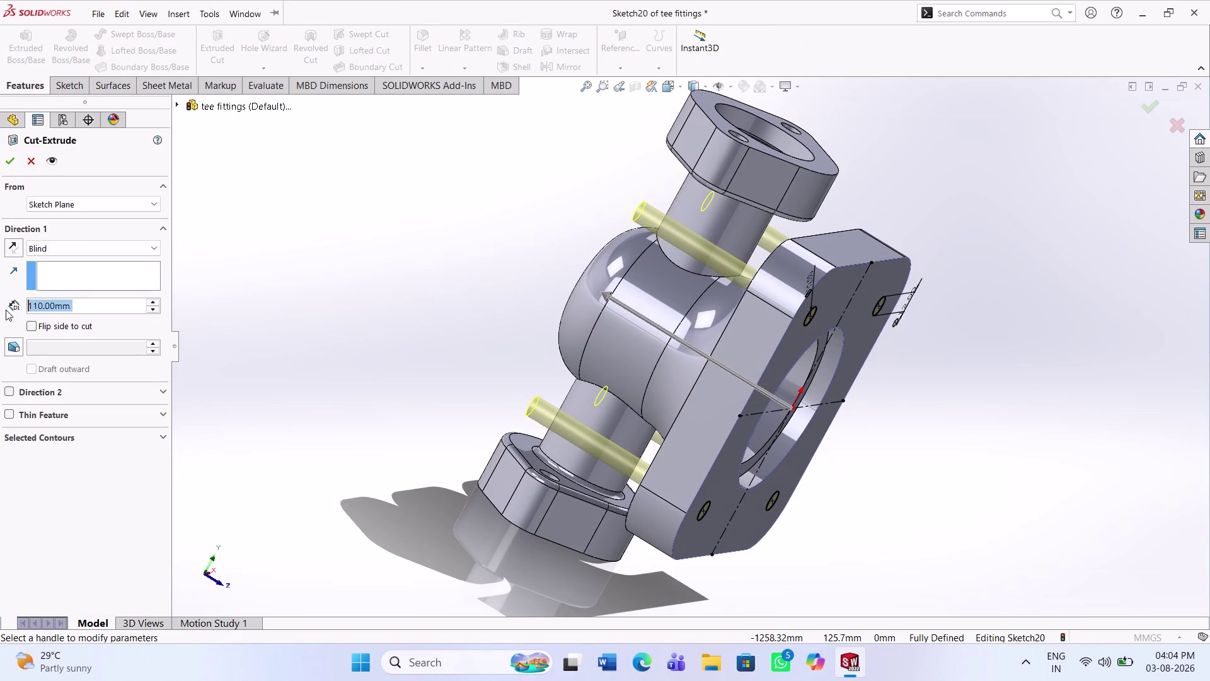
text(15)
key(Return)
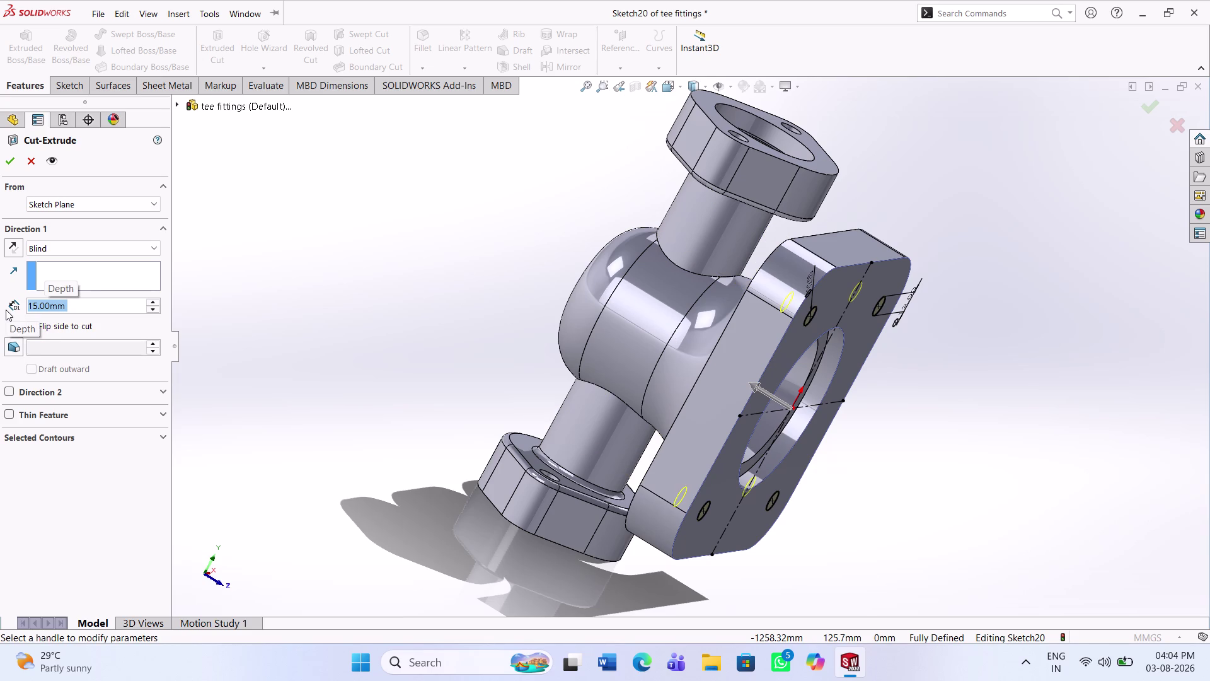
click(10, 156)
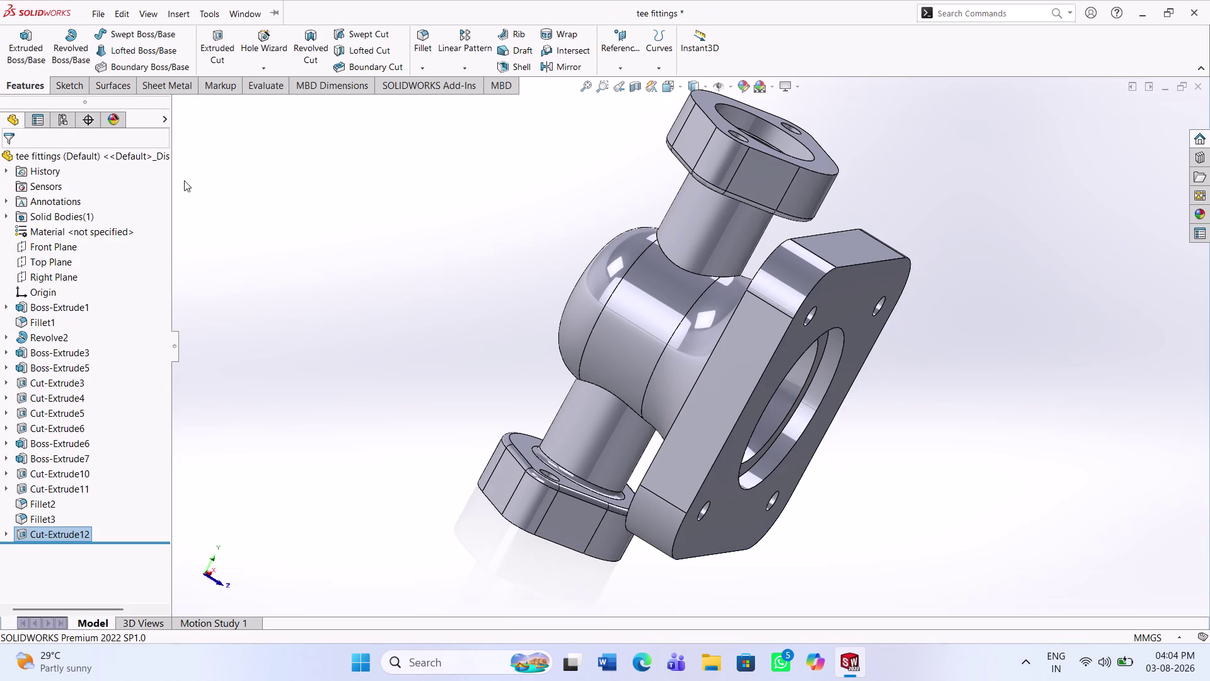
Orbit to the square flange's front face and open Sketch21 on it.
middle_drag(822, 328, 692, 243)
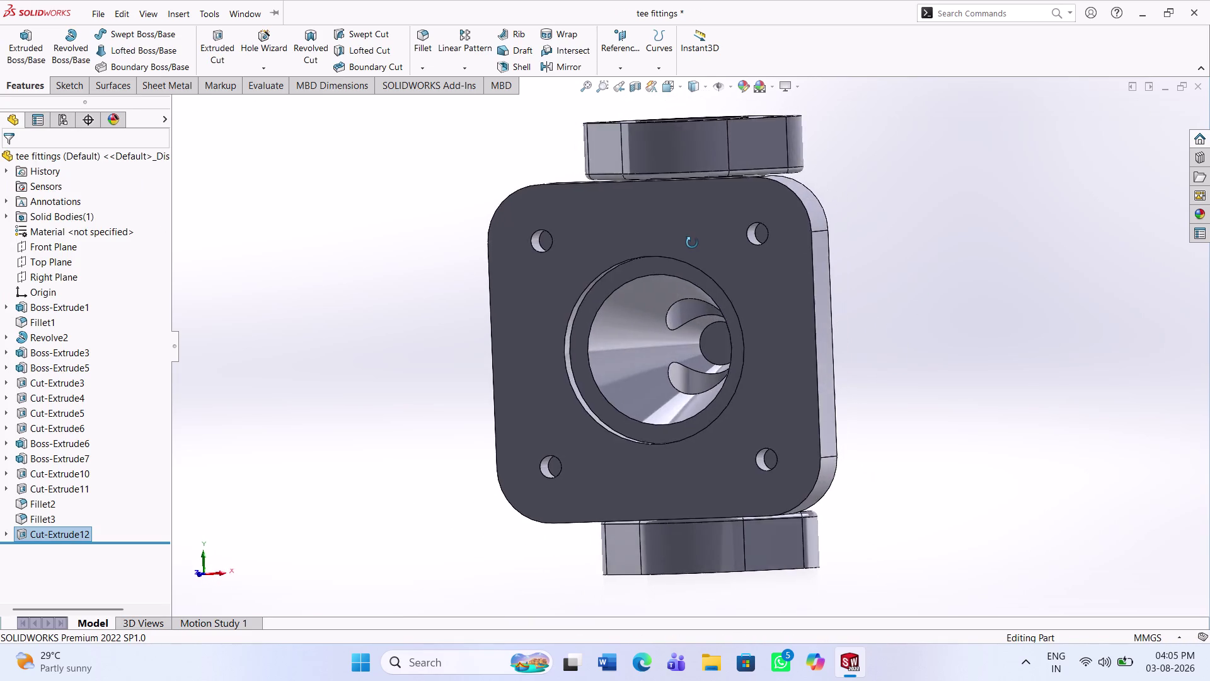
middle_drag(693, 242, 694, 264)
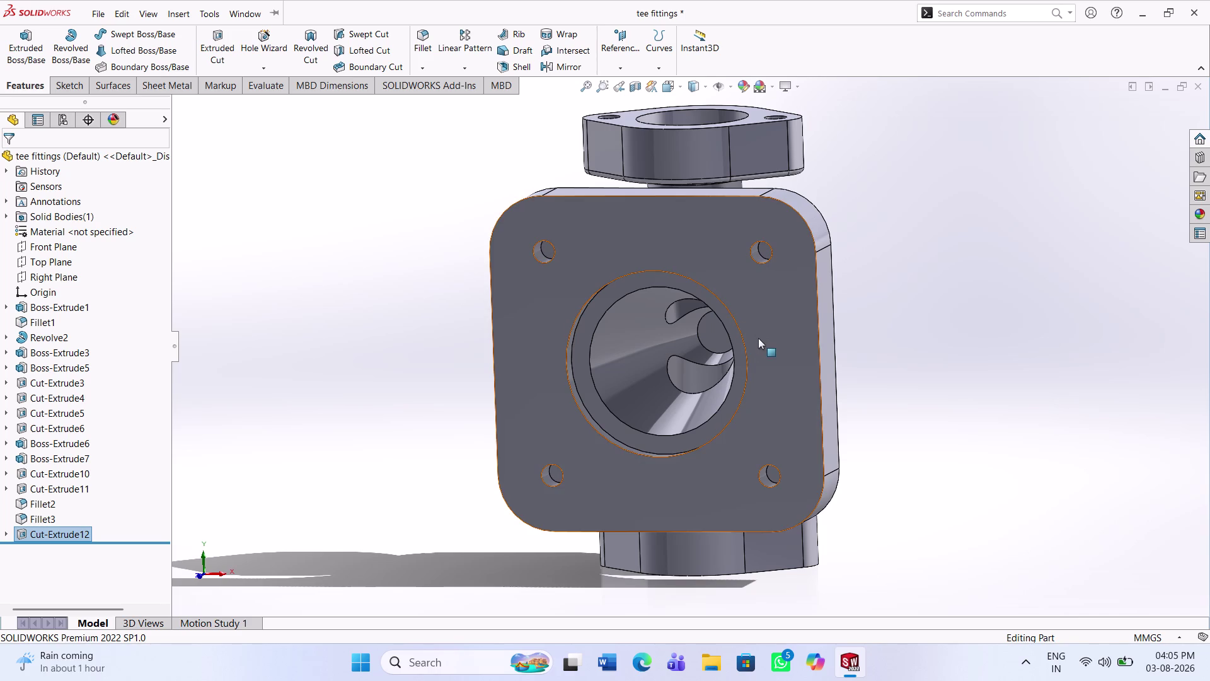
middle_drag(580, 245, 665, 343)
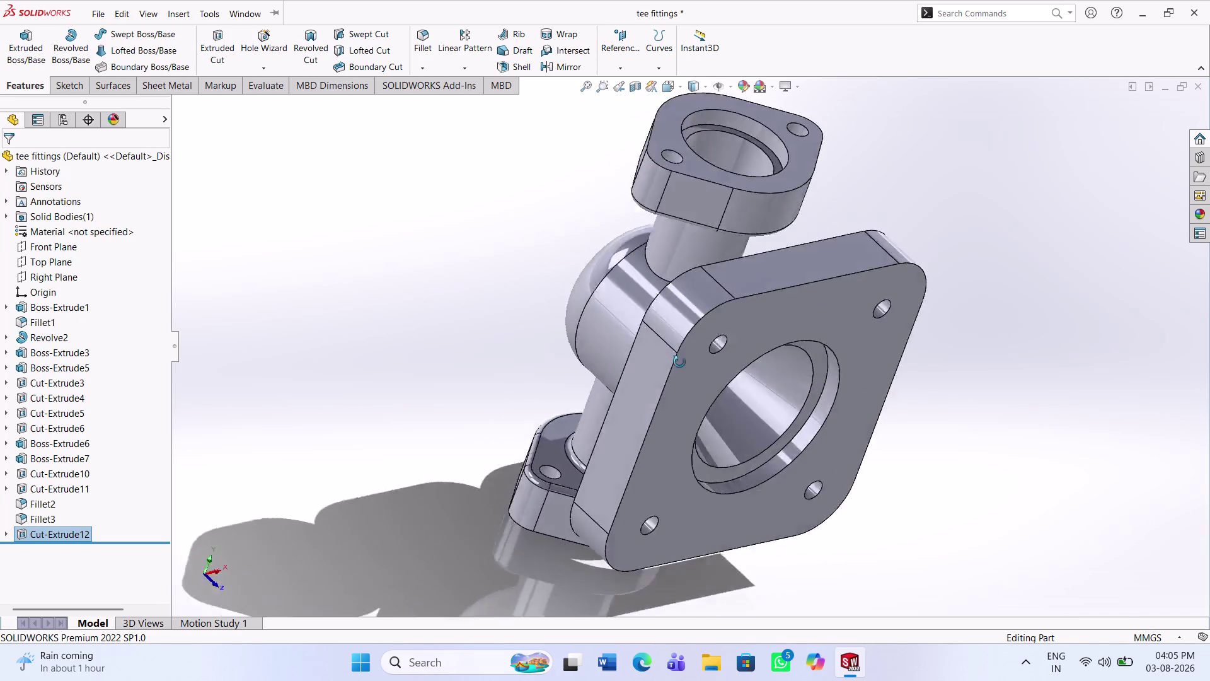
middle_drag(664, 342, 648, 227)
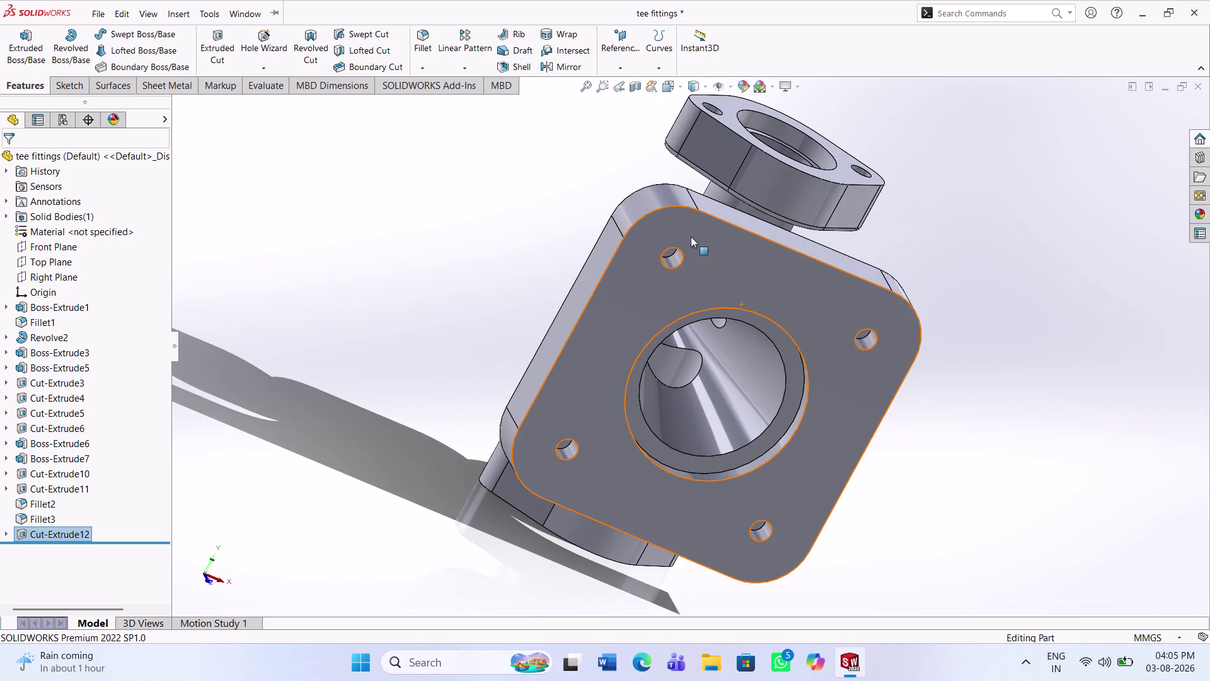
click(694, 249)
click(64, 85)
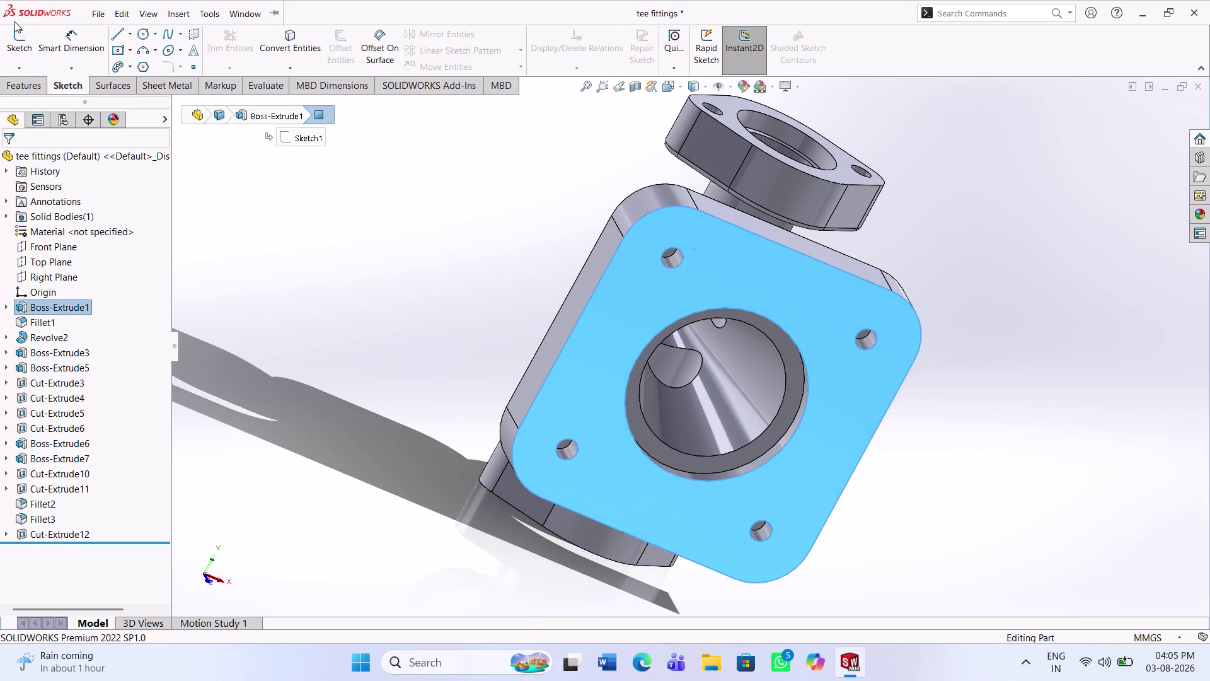
click(14, 33)
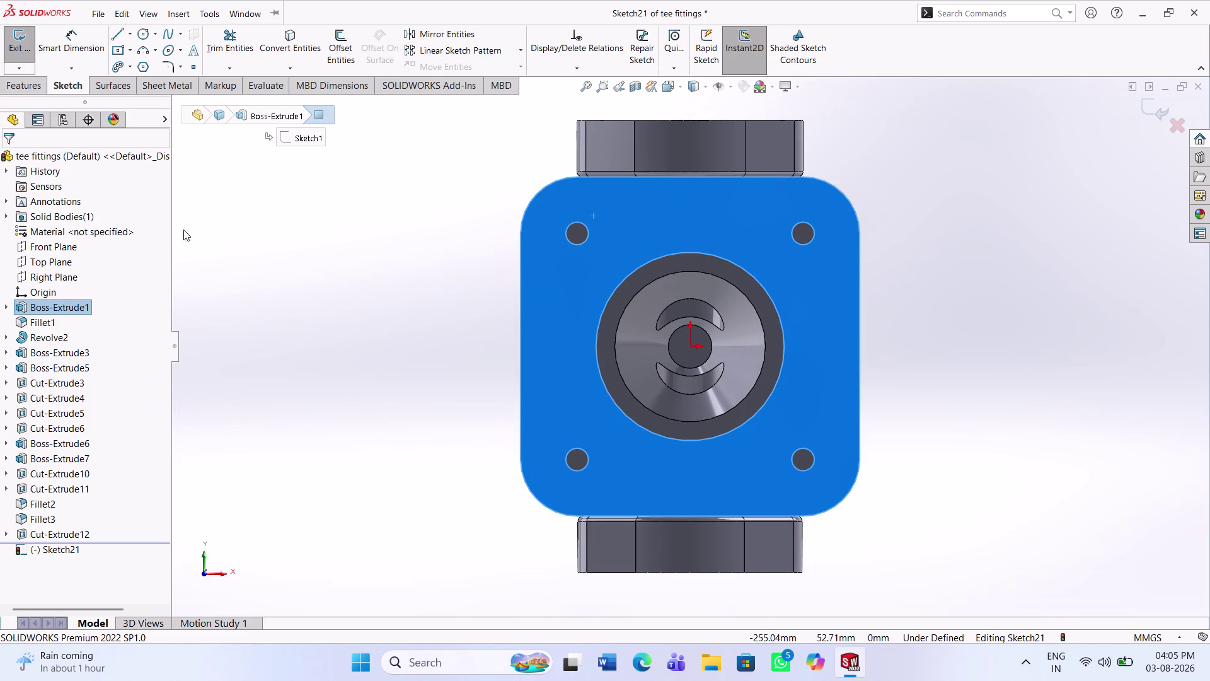
Draw circles centred on the upper-left, upper-right, lower-left and lower-right holes.
click(147, 39)
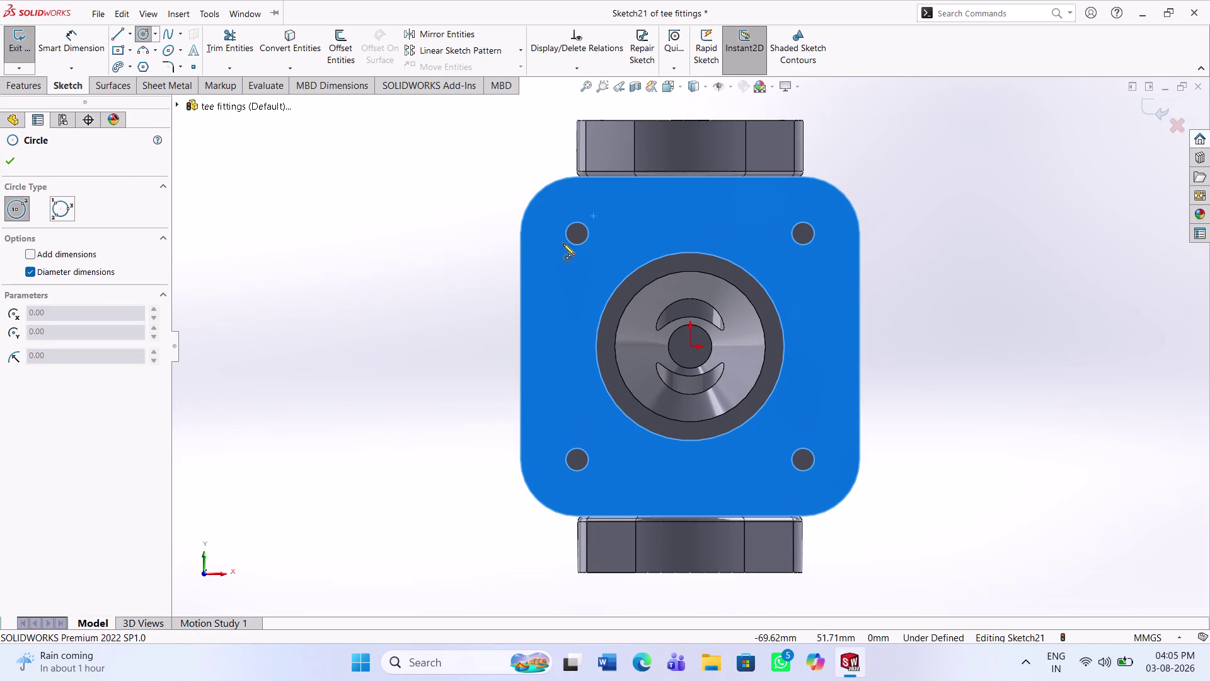
click(577, 233)
click(593, 251)
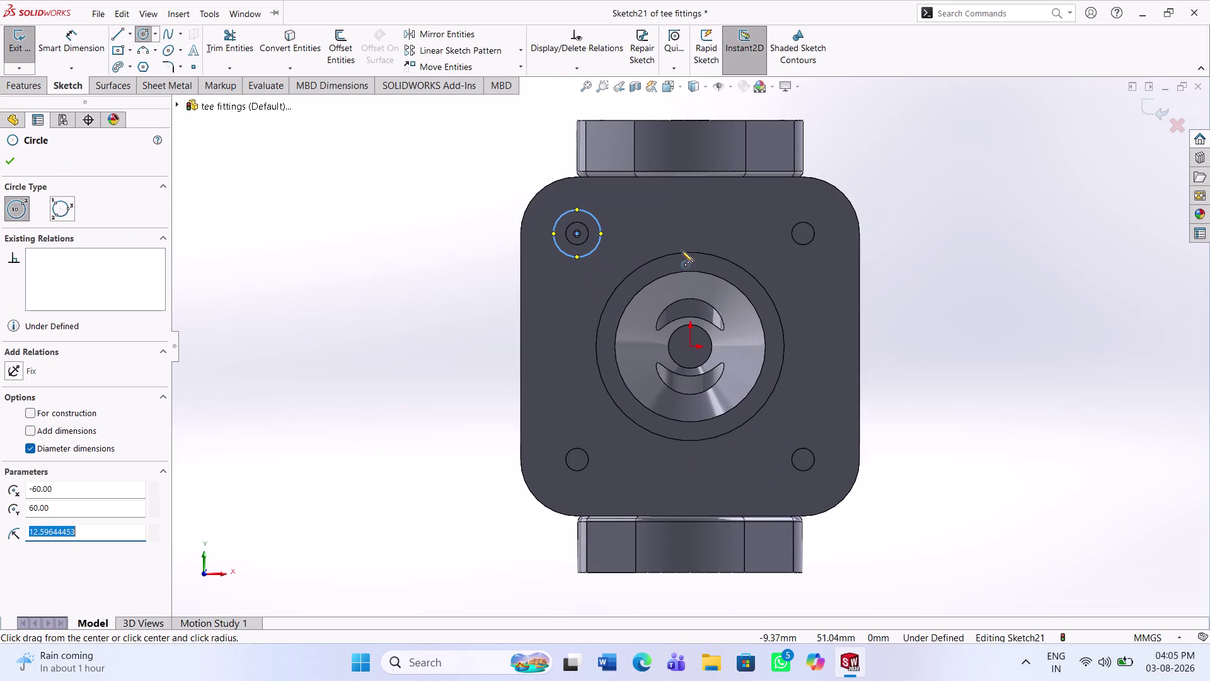
click(804, 234)
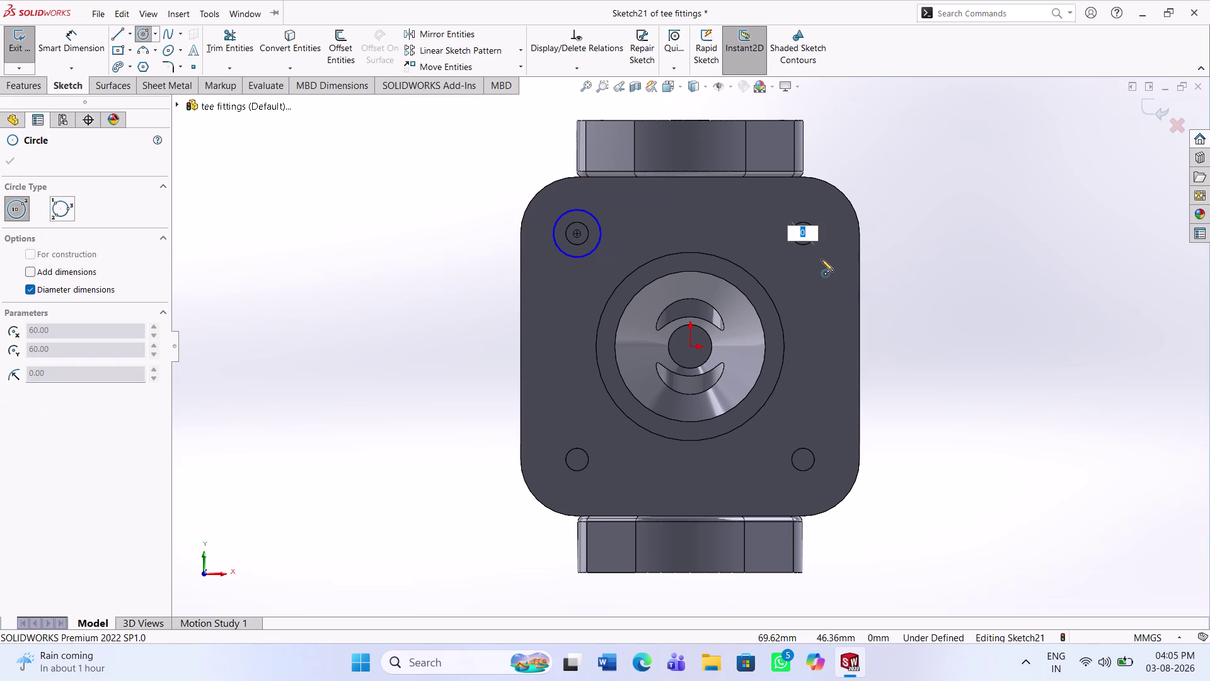
text(20)
key(Return)
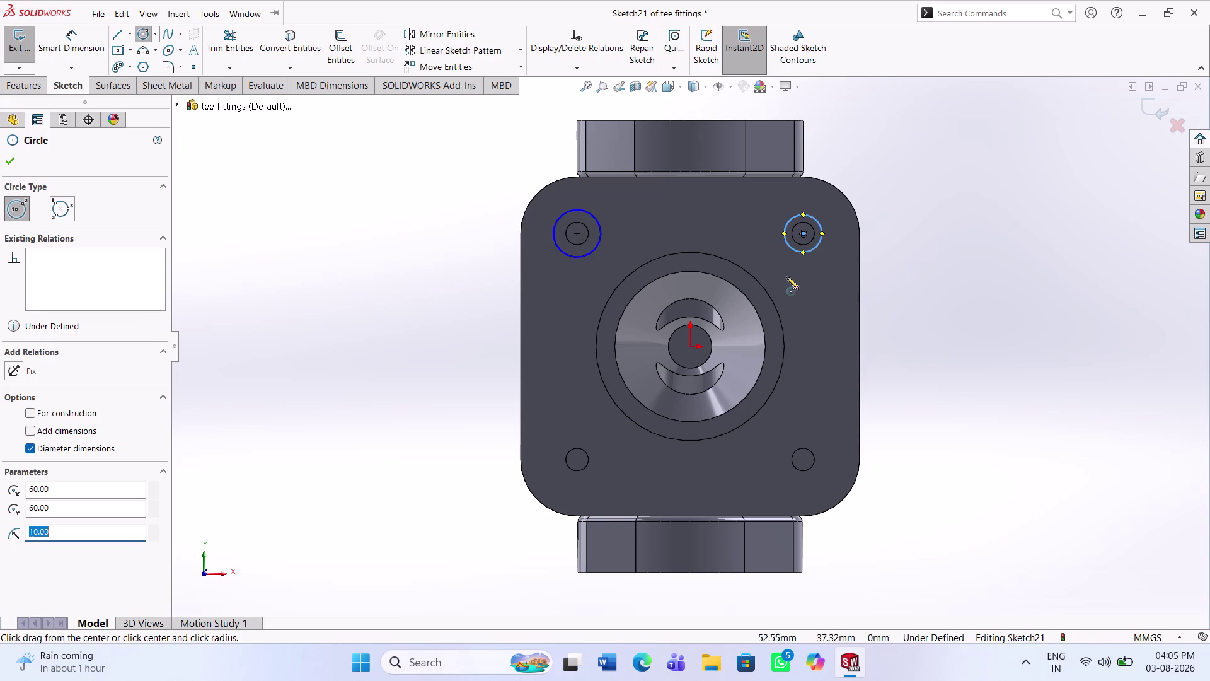
click(579, 461)
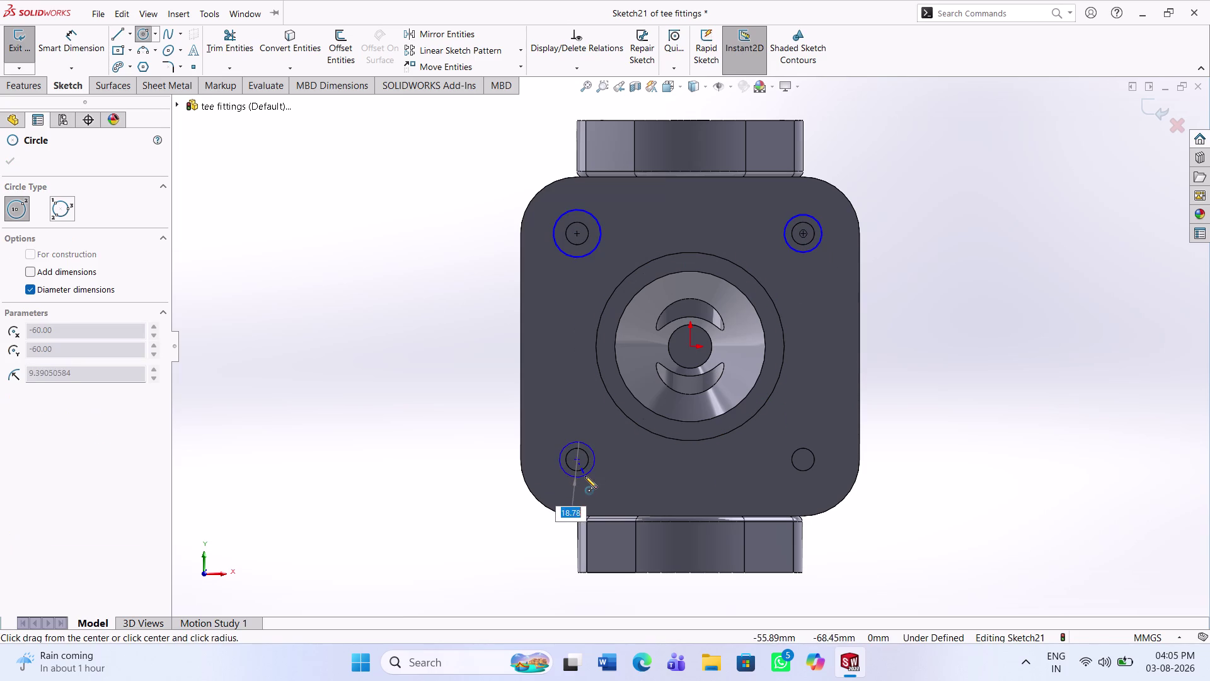
click(585, 476)
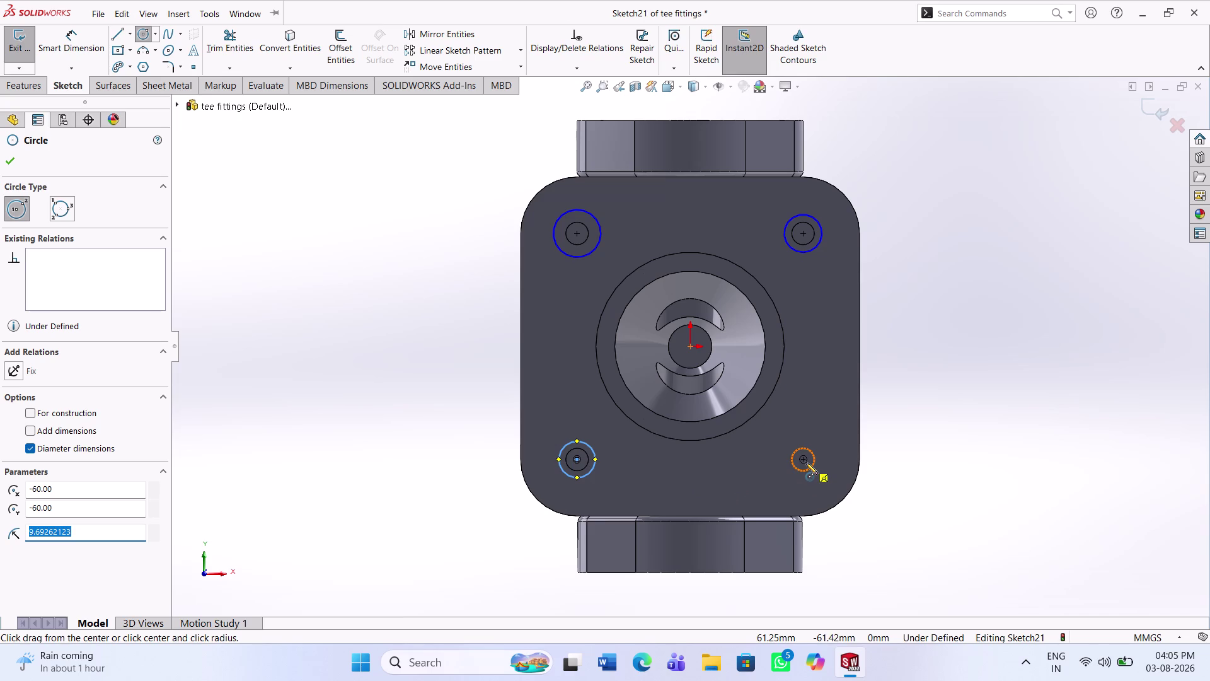
click(806, 462)
click(814, 477)
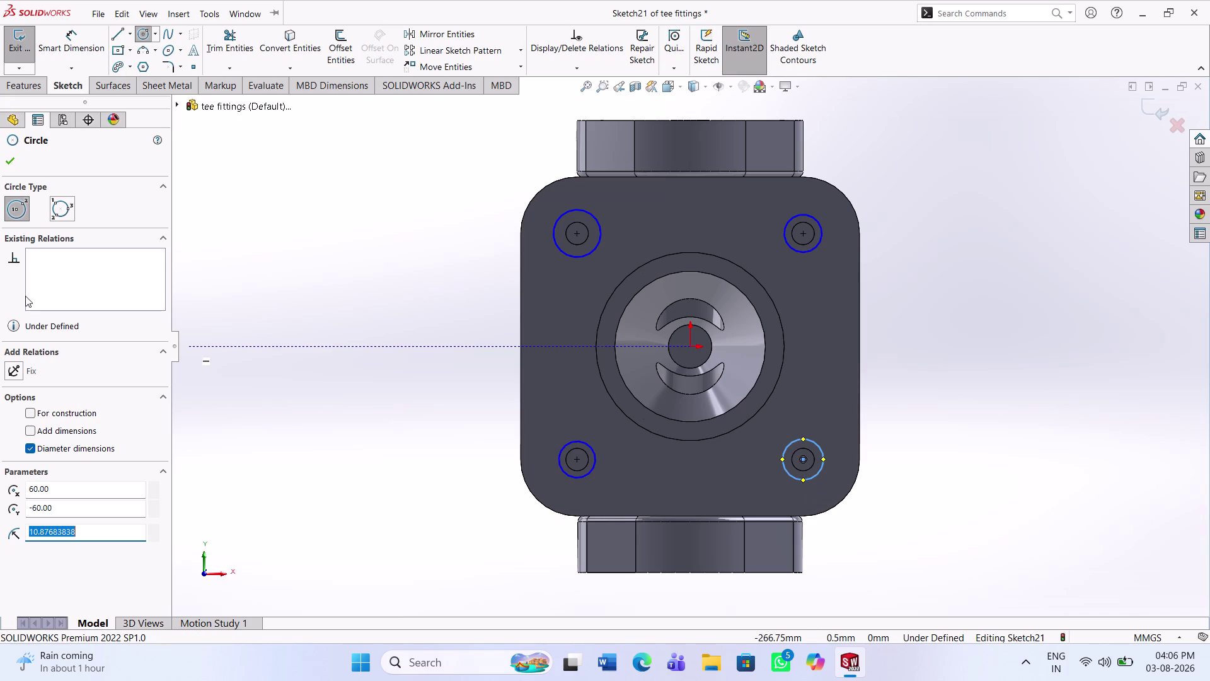
click(80, 33)
Dimension the top-left and top-right hole circles to 20 mm diameter.
click(603, 227)
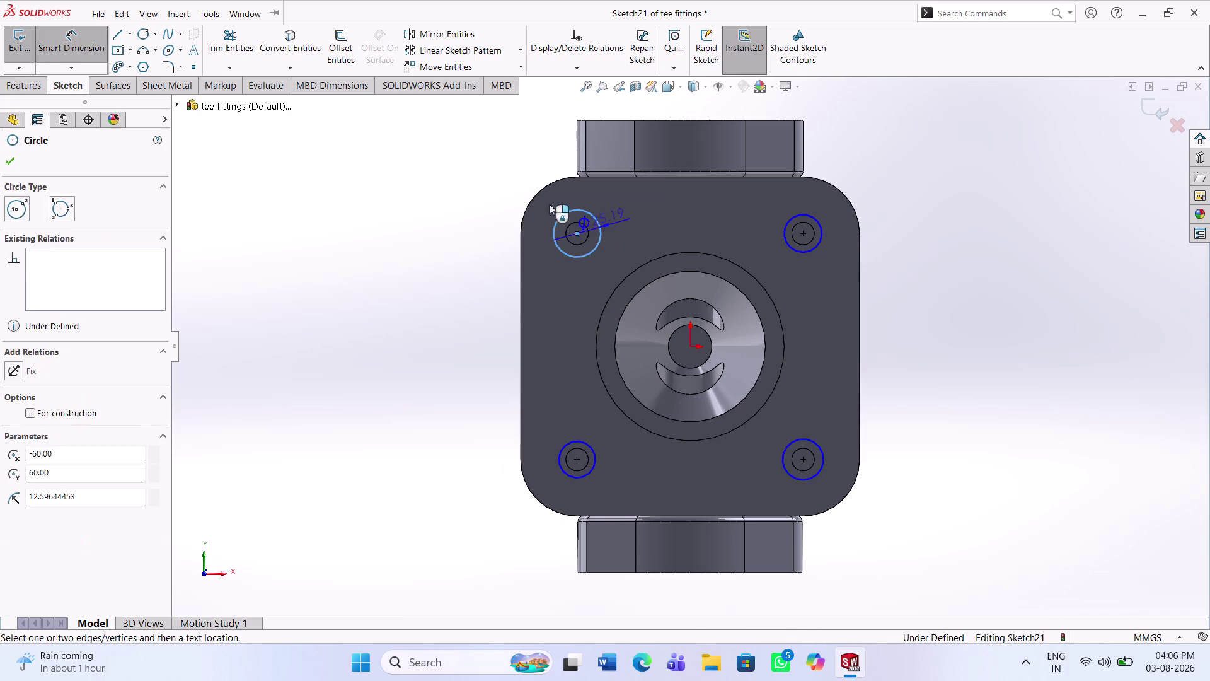
click(465, 178)
text(20)
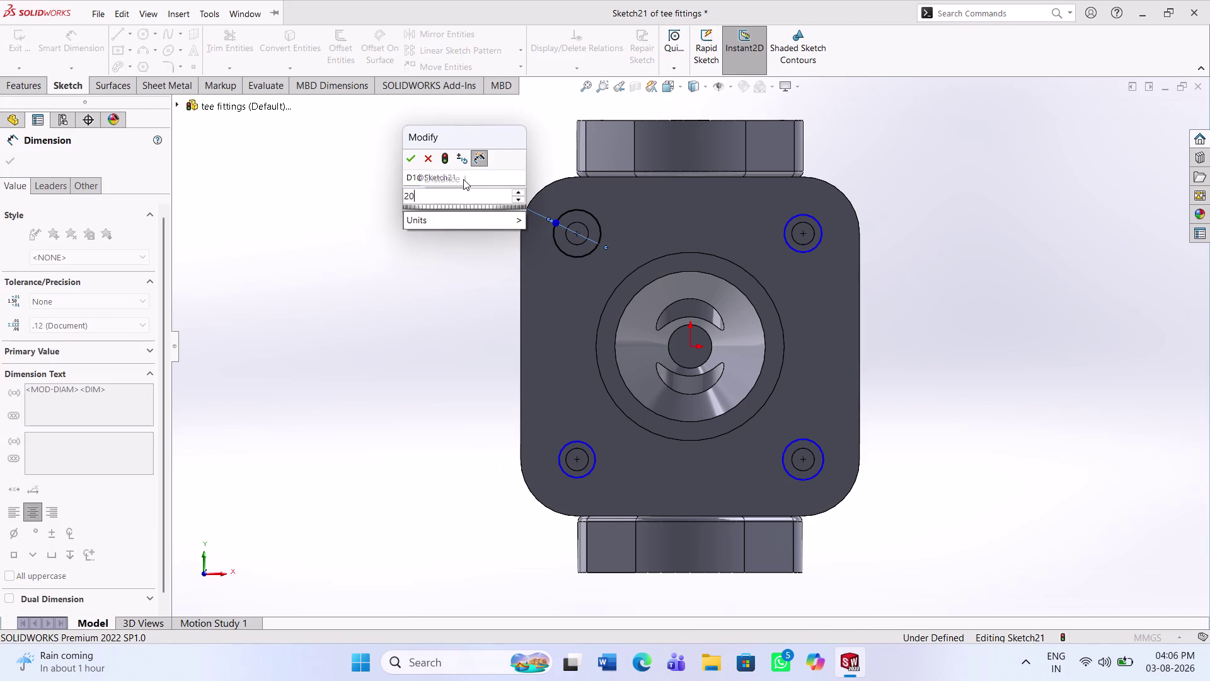
key(Return)
click(820, 221)
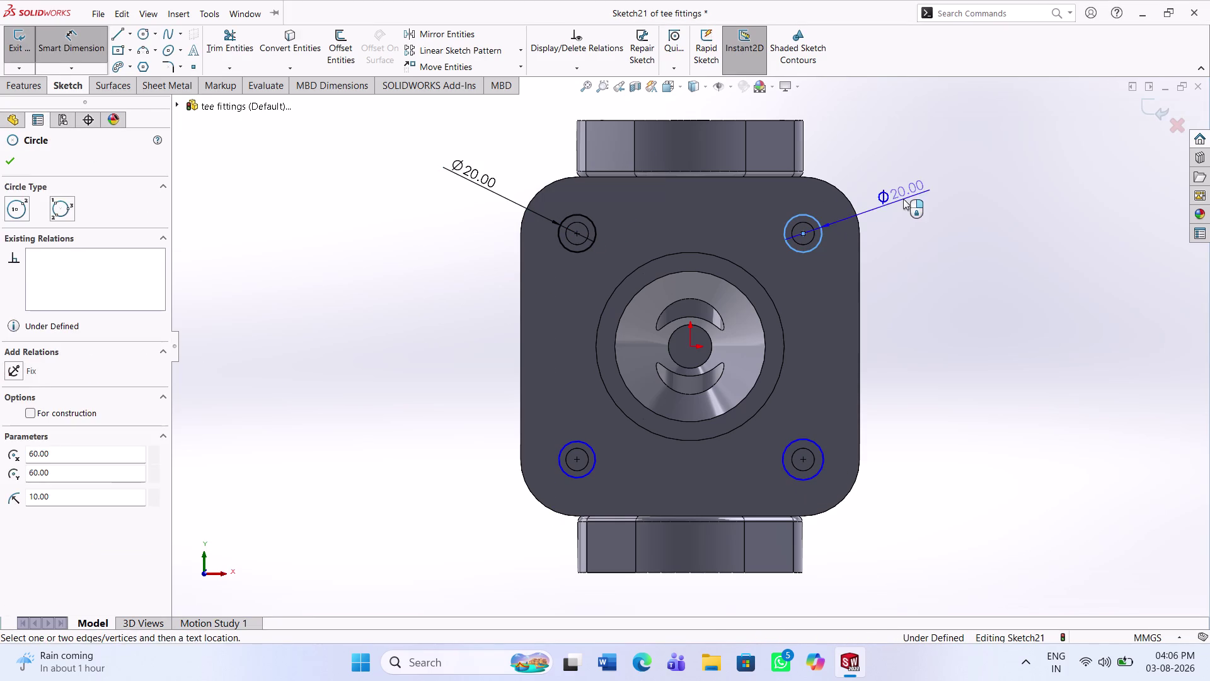
click(903, 198)
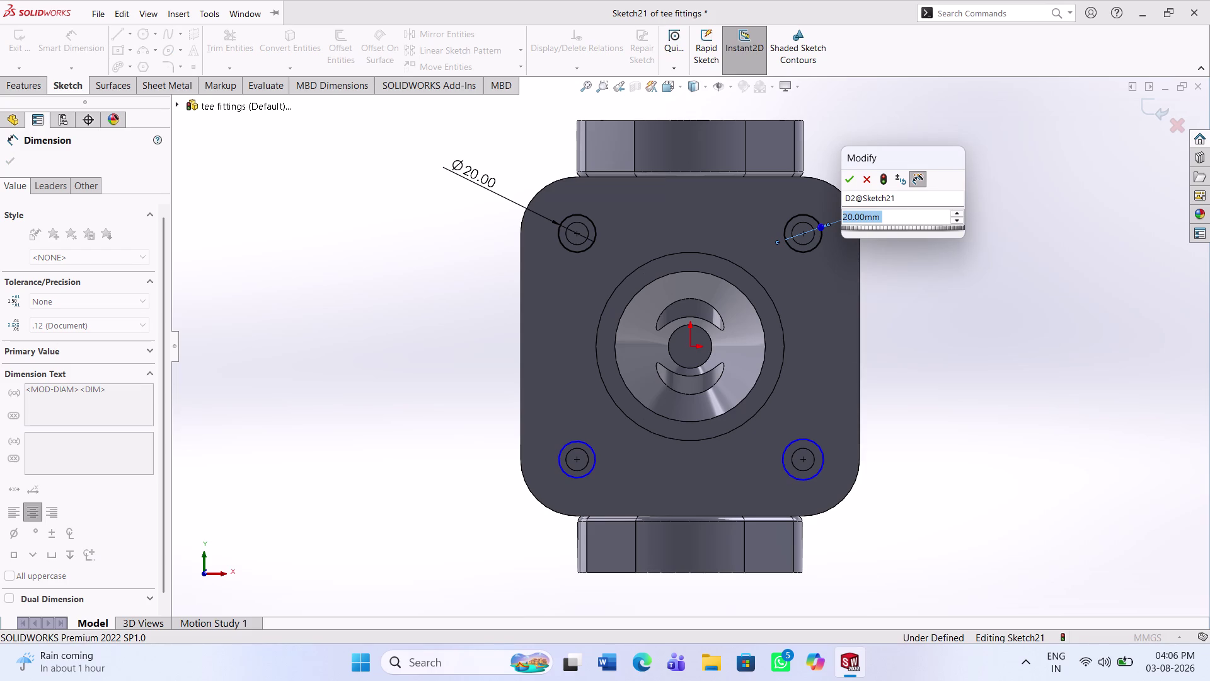
click(851, 179)
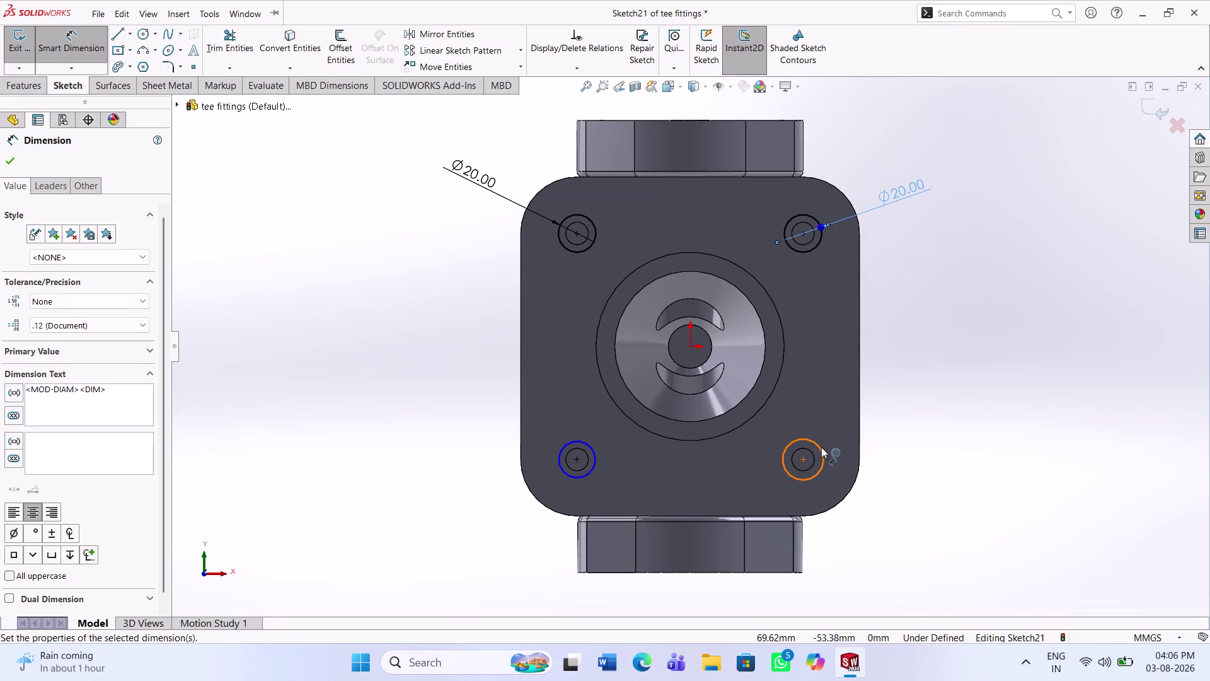
Dimension the bottom-right and bottom-left hole circles to 20 mm diameter.
drag(821, 447, 827, 449)
click(934, 462)
text(20)
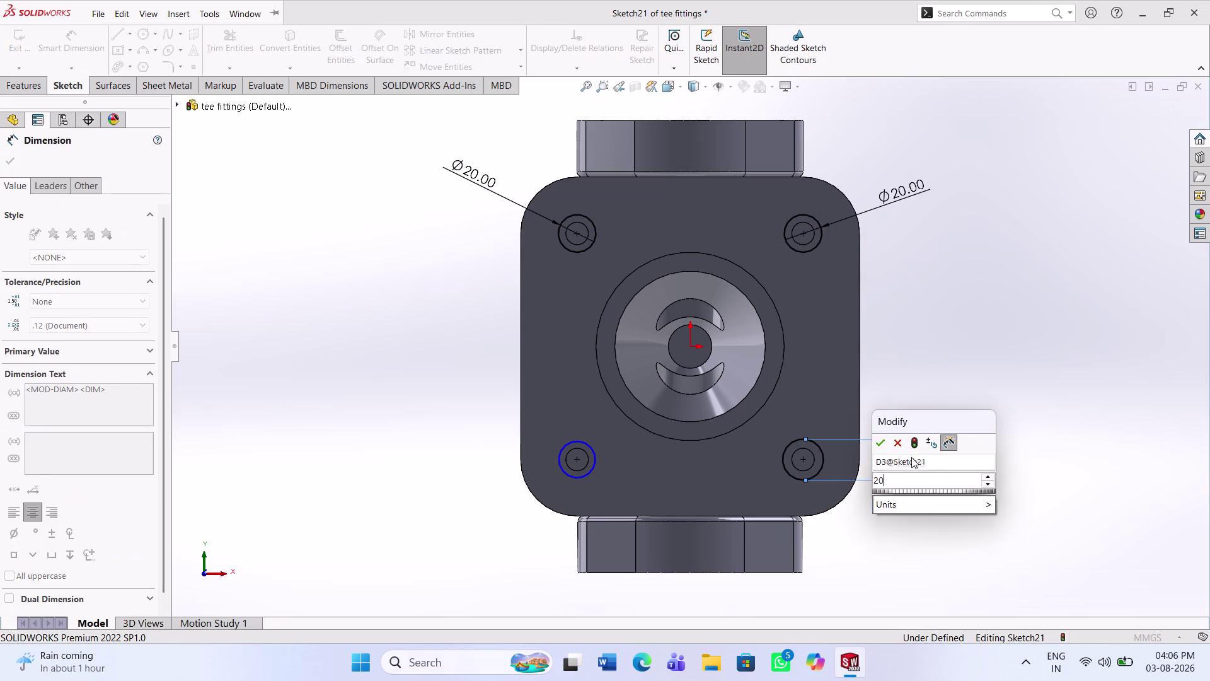
key(Return)
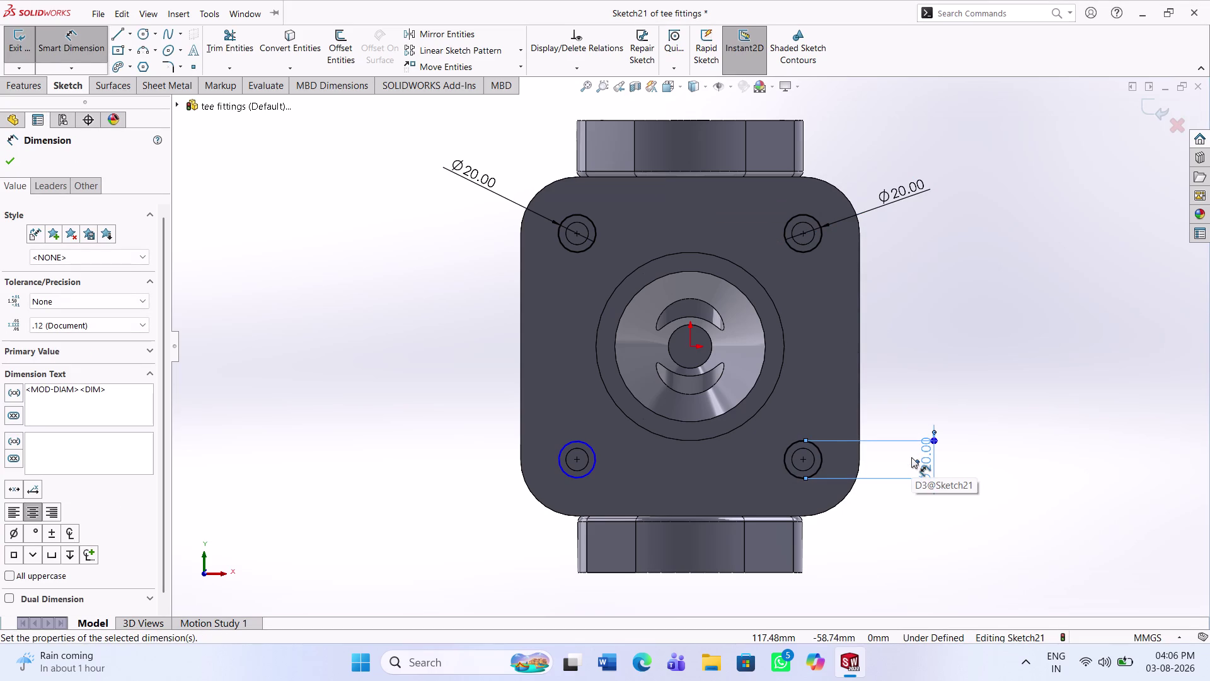
click(598, 454)
click(445, 516)
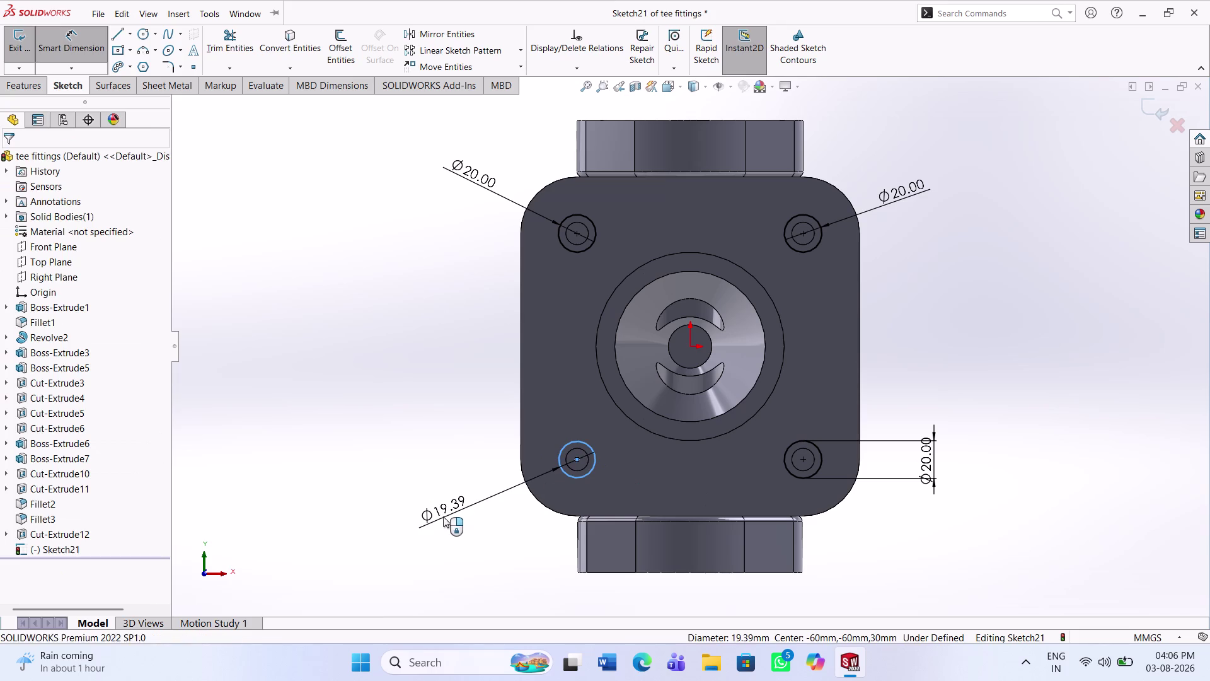
text(20)
key(Return)
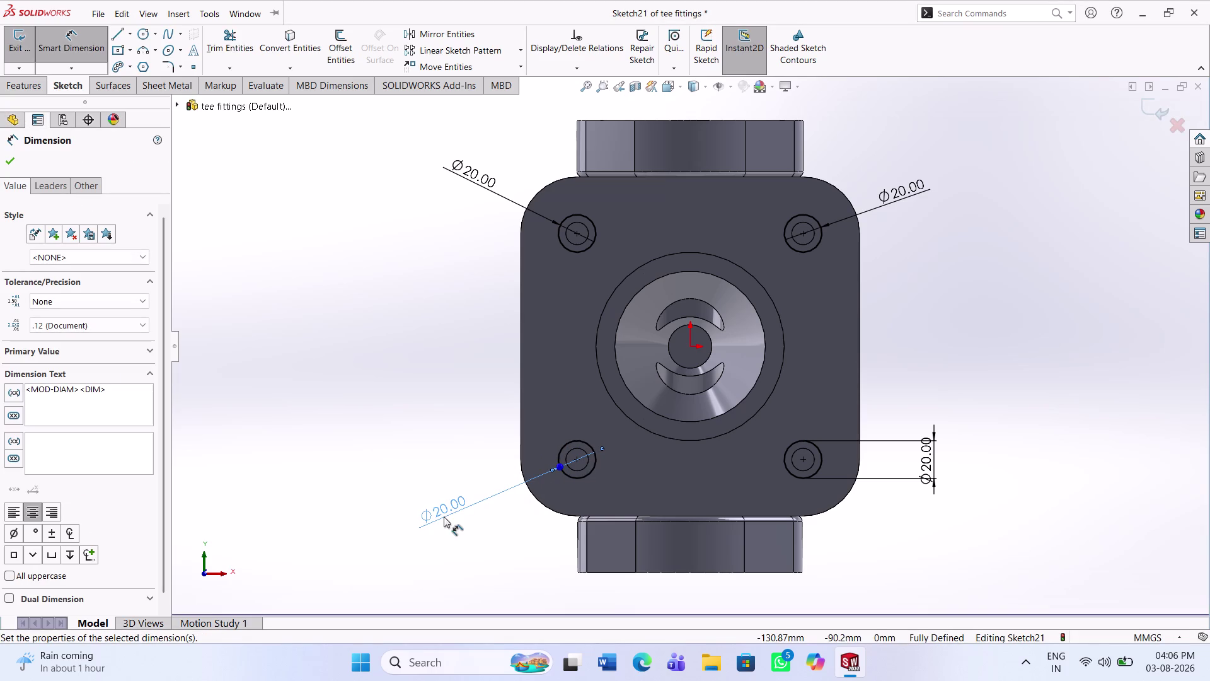
Exit Sketch21 and start an Extruded Cut from the Features tab.
click(0, 160)
click(3, 160)
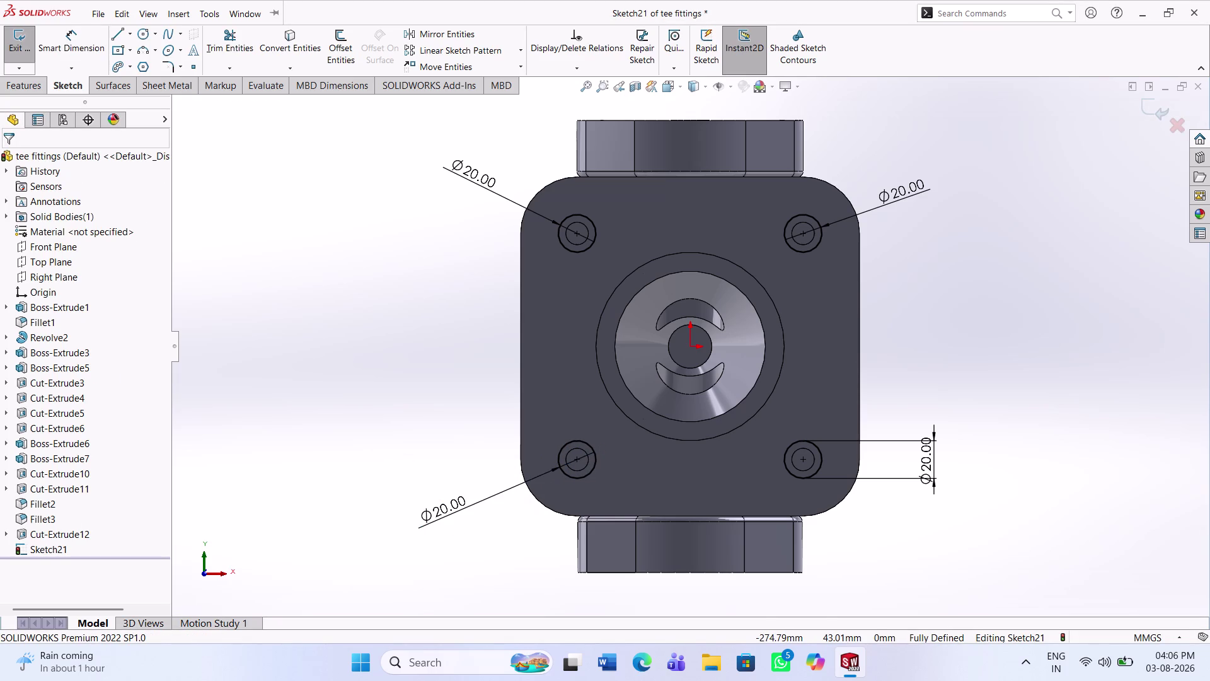
click(23, 96)
click(26, 91)
click(212, 57)
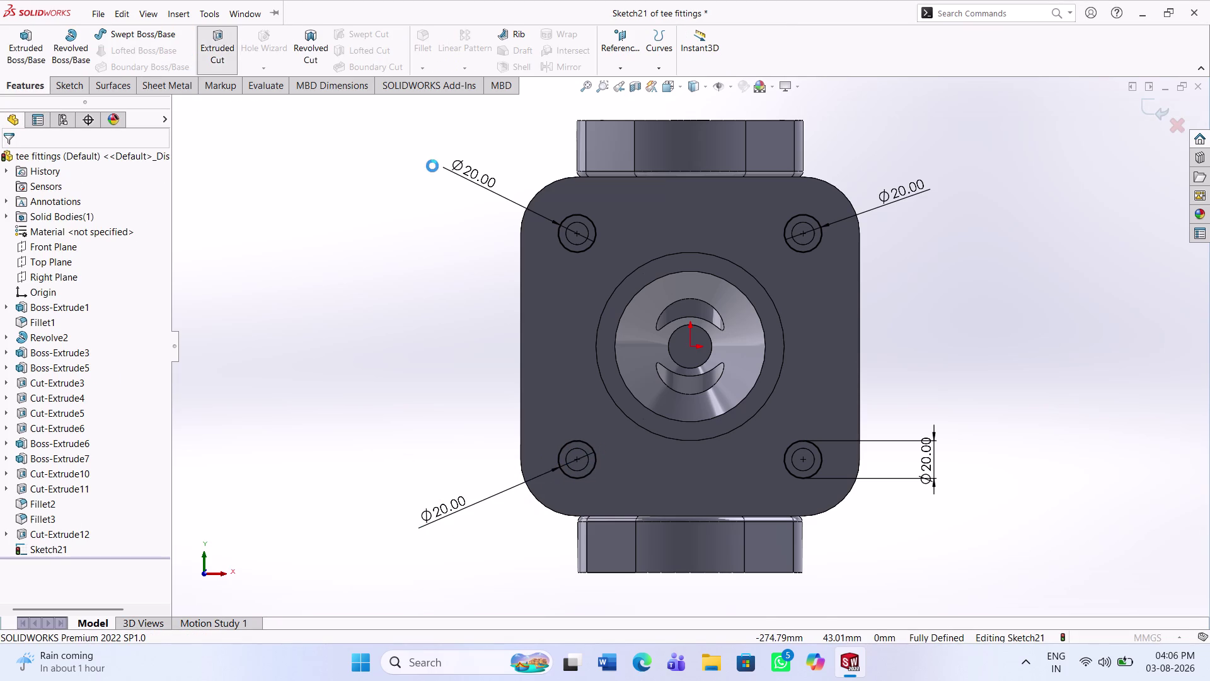
Set the Blind cut depth to 35 mm, creating Cut-Extrude13 at the flange corners.
middle_drag(919, 308, 750, 409)
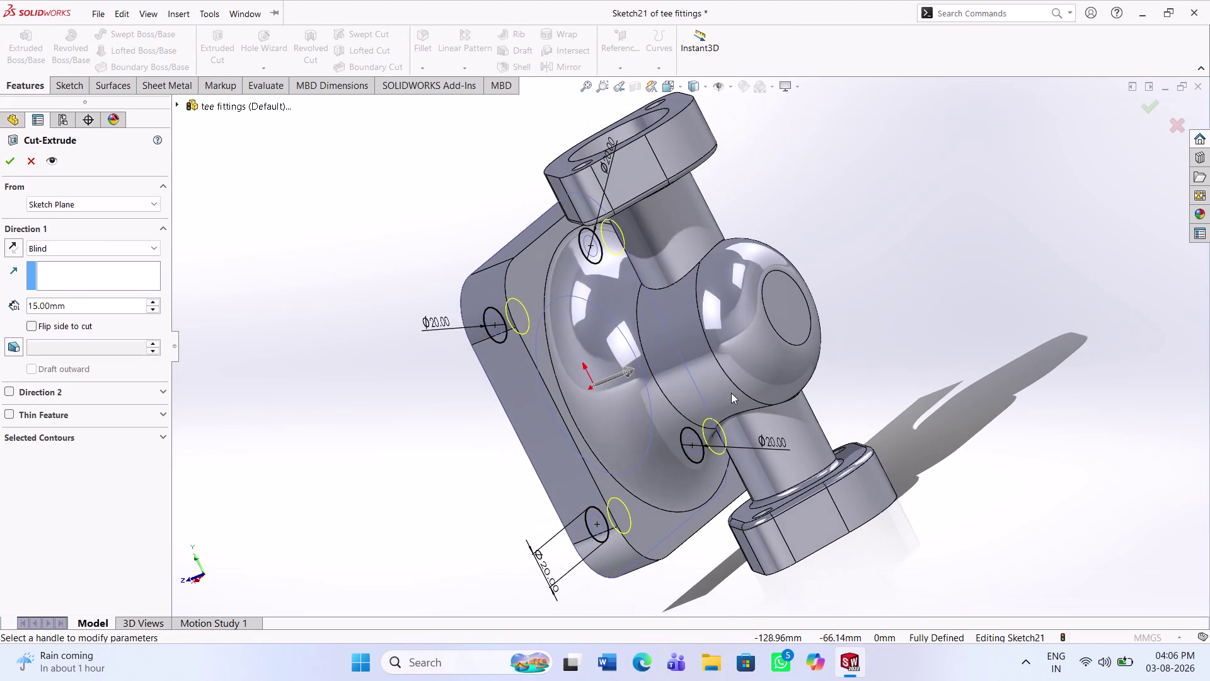
double_click(153, 301)
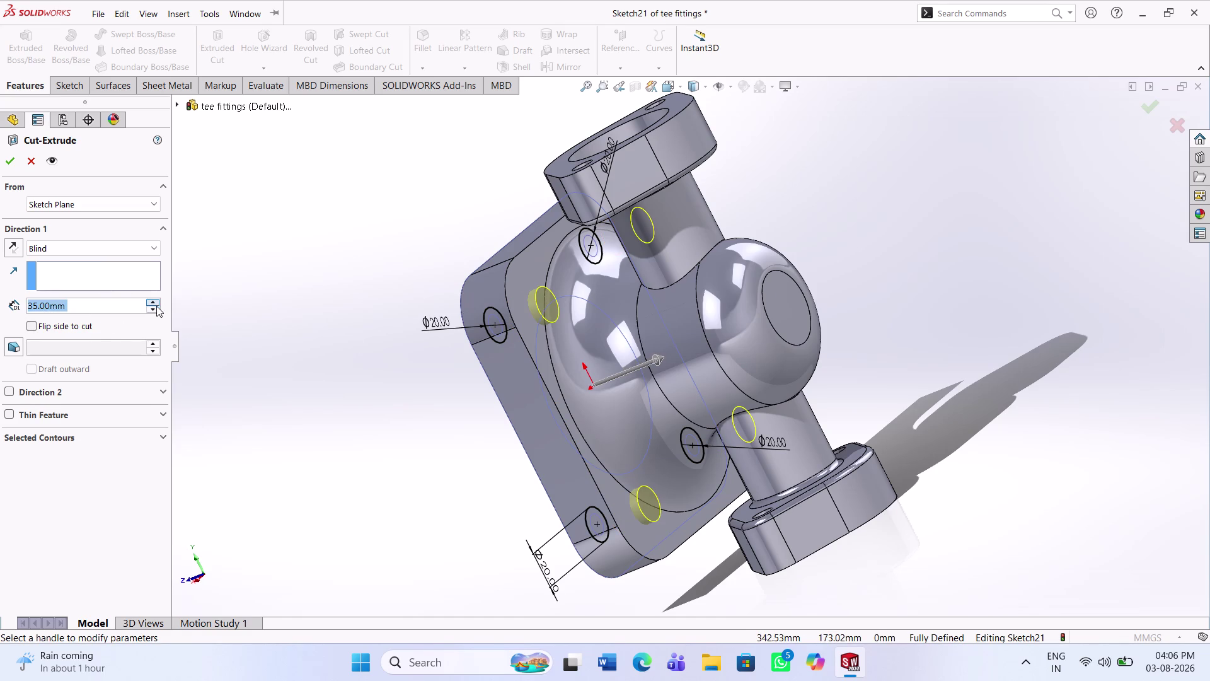
click(11, 158)
middle_drag(751, 384, 662, 401)
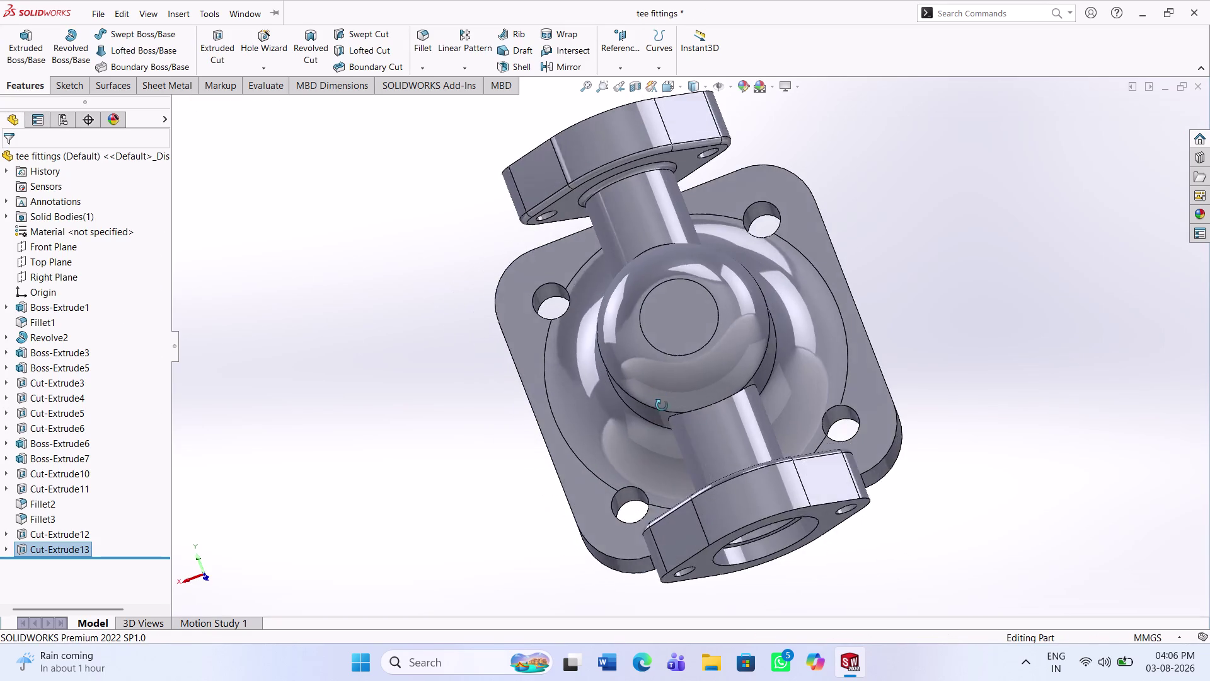
middle_drag(663, 401, 658, 431)
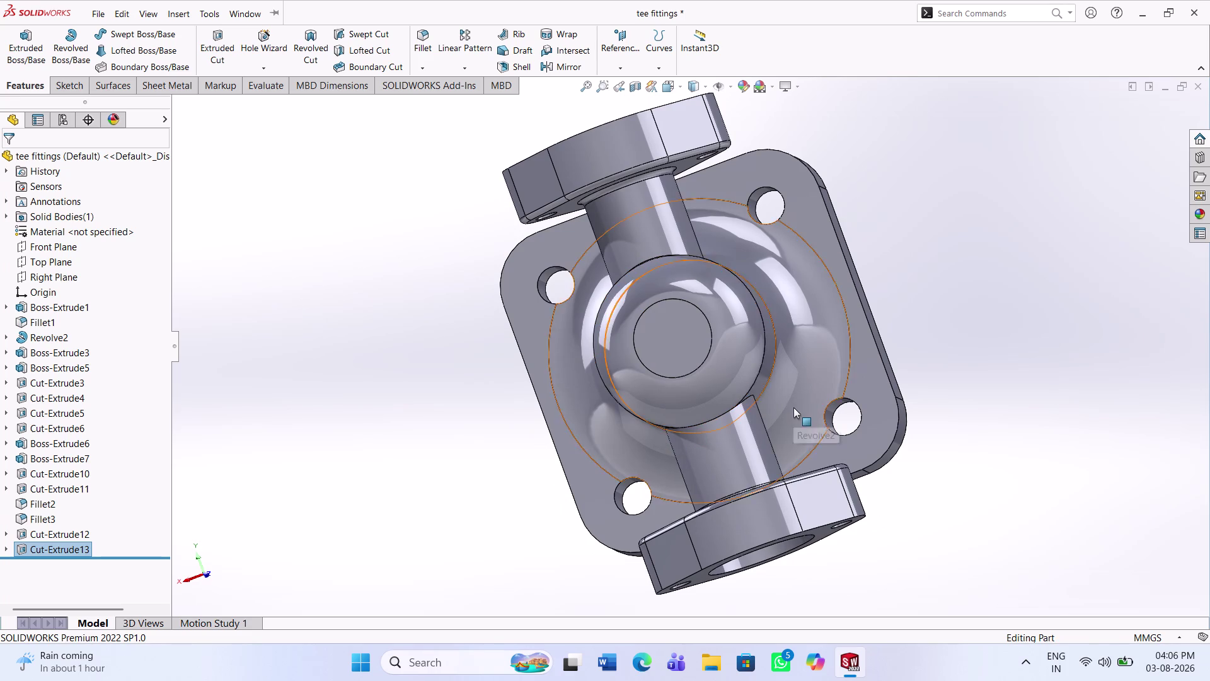
scroll(up, 3)
middle_drag(794, 407, 825, 243)
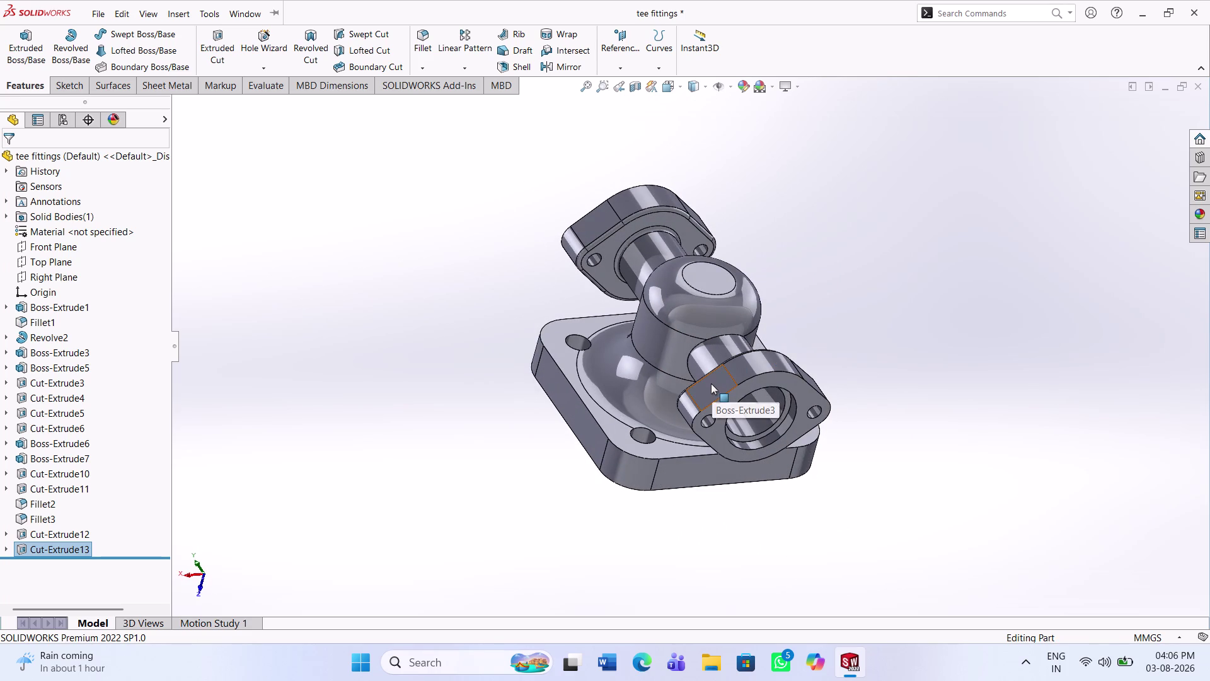
scroll(down, 3)
middle_drag(661, 399, 538, 331)
scroll(up, 3)
middle_drag(670, 354, 673, 357)
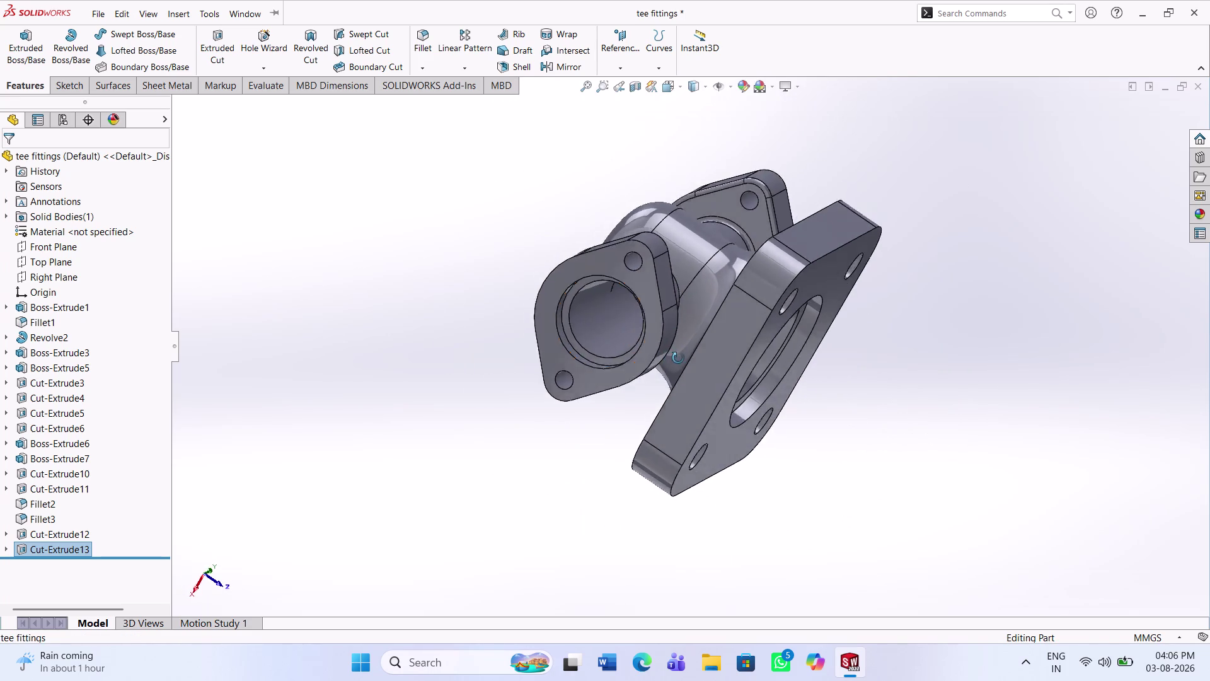
middle_drag(673, 357, 846, 288)
scroll(down, 3)
middle_drag(674, 304, 739, 329)
scroll(up, 3)
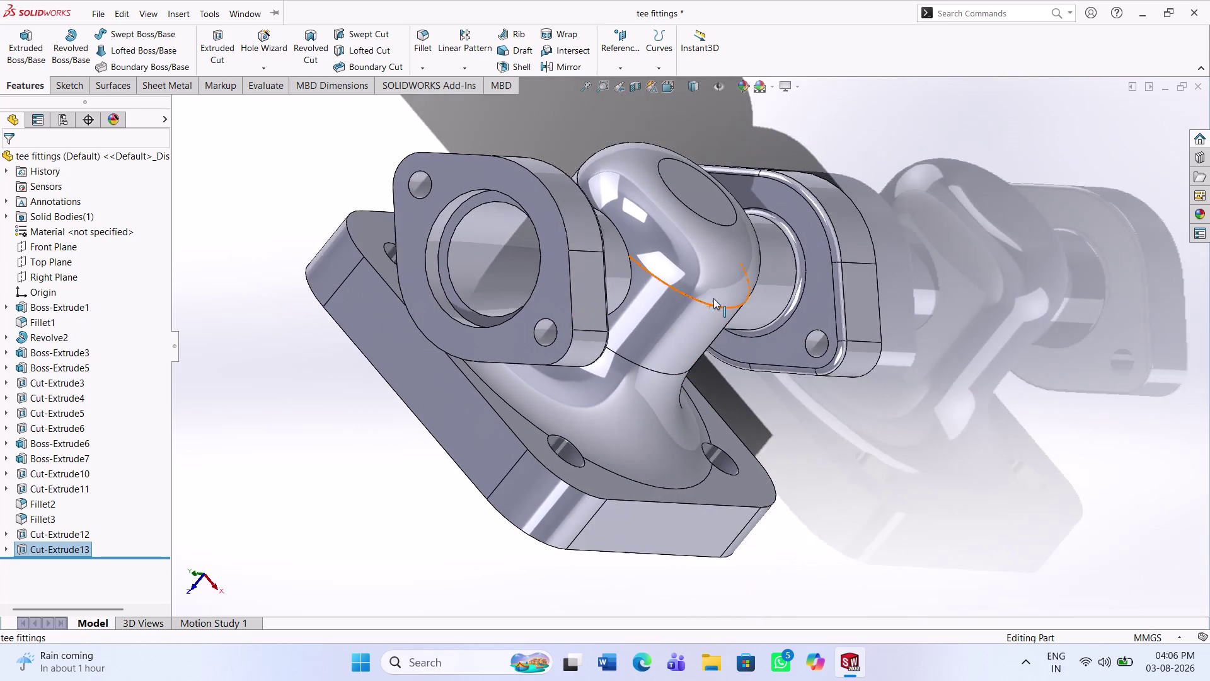
middle_drag(714, 298, 635, 289)
middle_drag(676, 367, 631, 298)
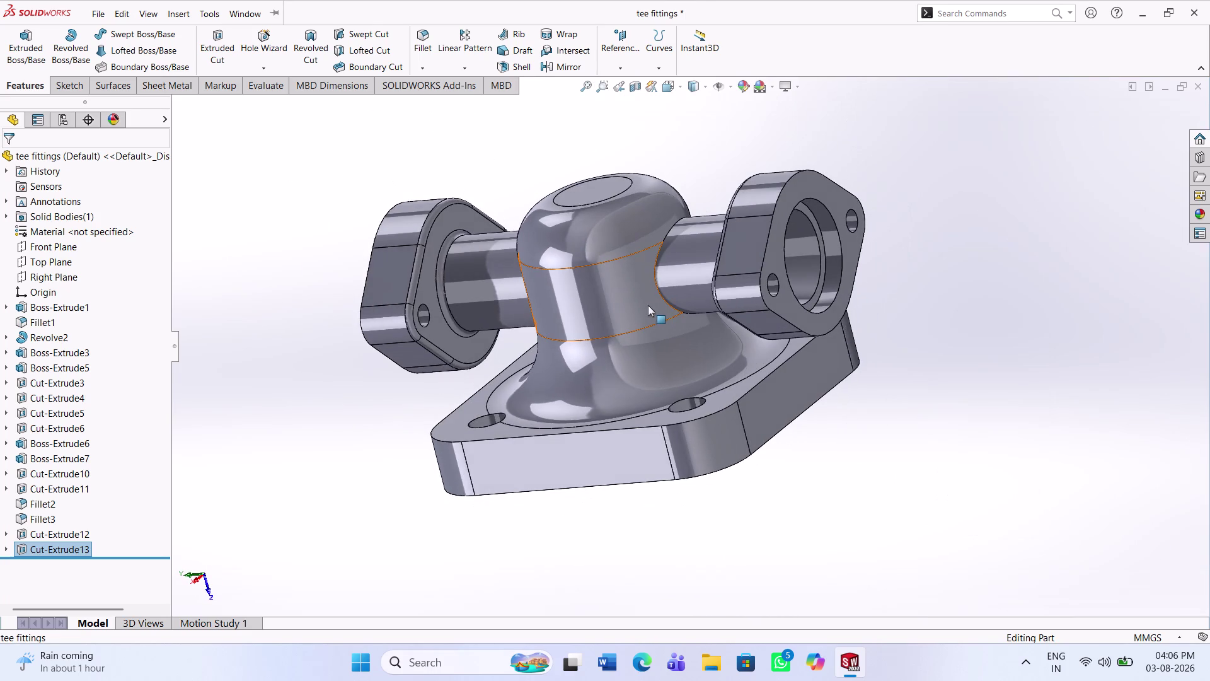
scroll(up, 3)
middle_drag(663, 307, 732, 270)
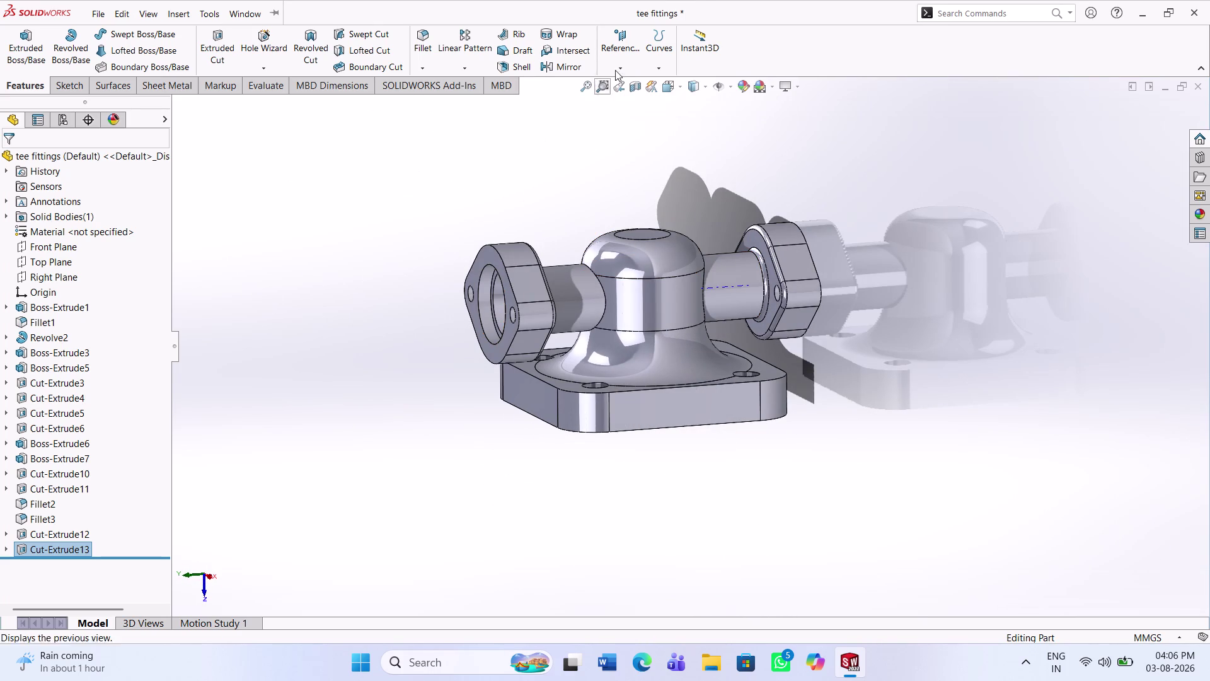
click(634, 86)
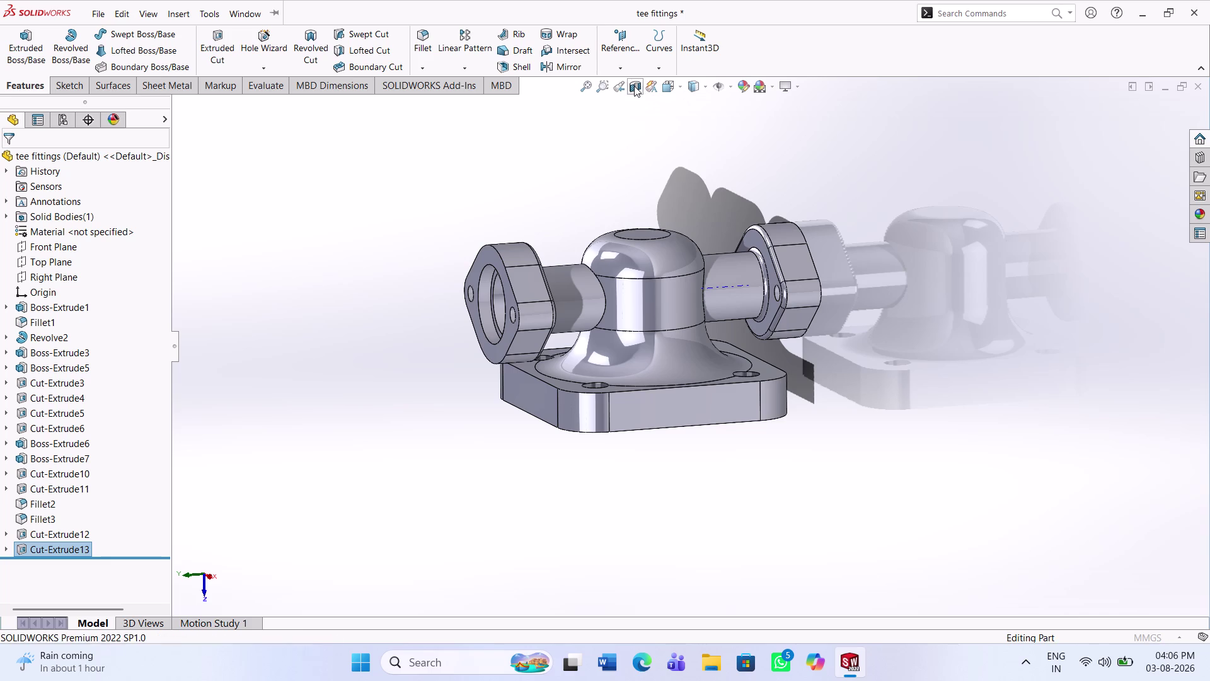
middle_drag(692, 253, 694, 357)
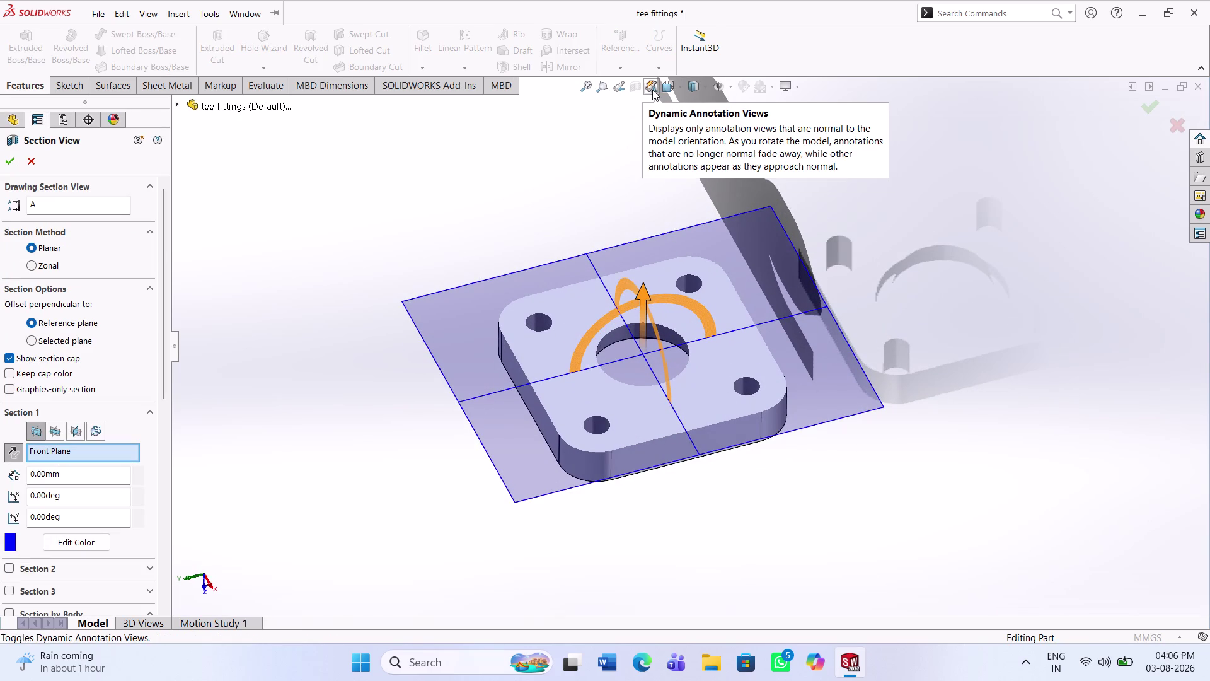
click(653, 89)
click(632, 89)
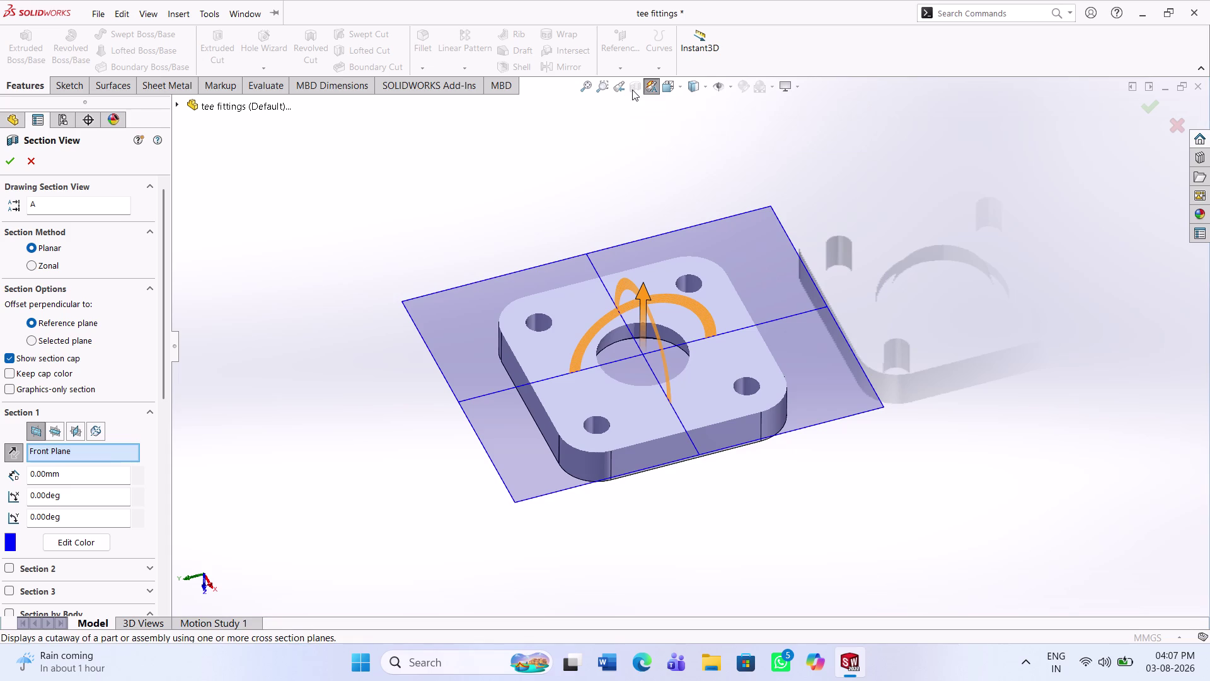
click(24, 155)
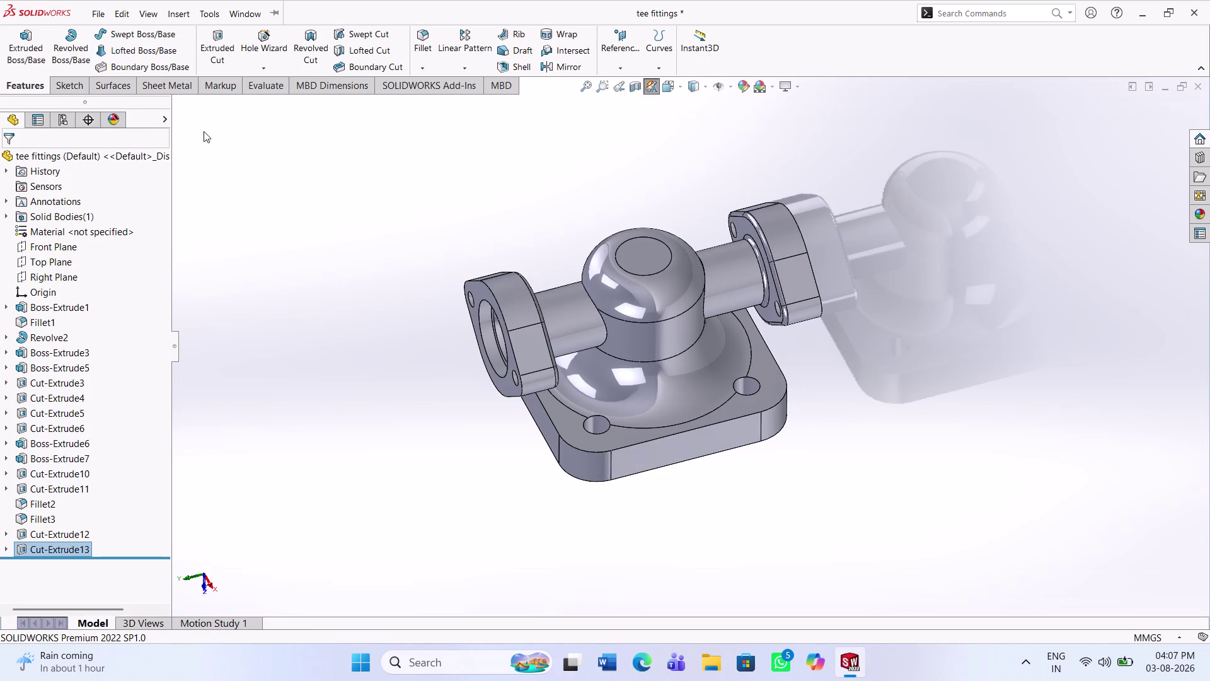
Show the tee fitting in Left view, then reopen the View Orientation flyout.
click(674, 87)
middle_drag(594, 335, 582, 371)
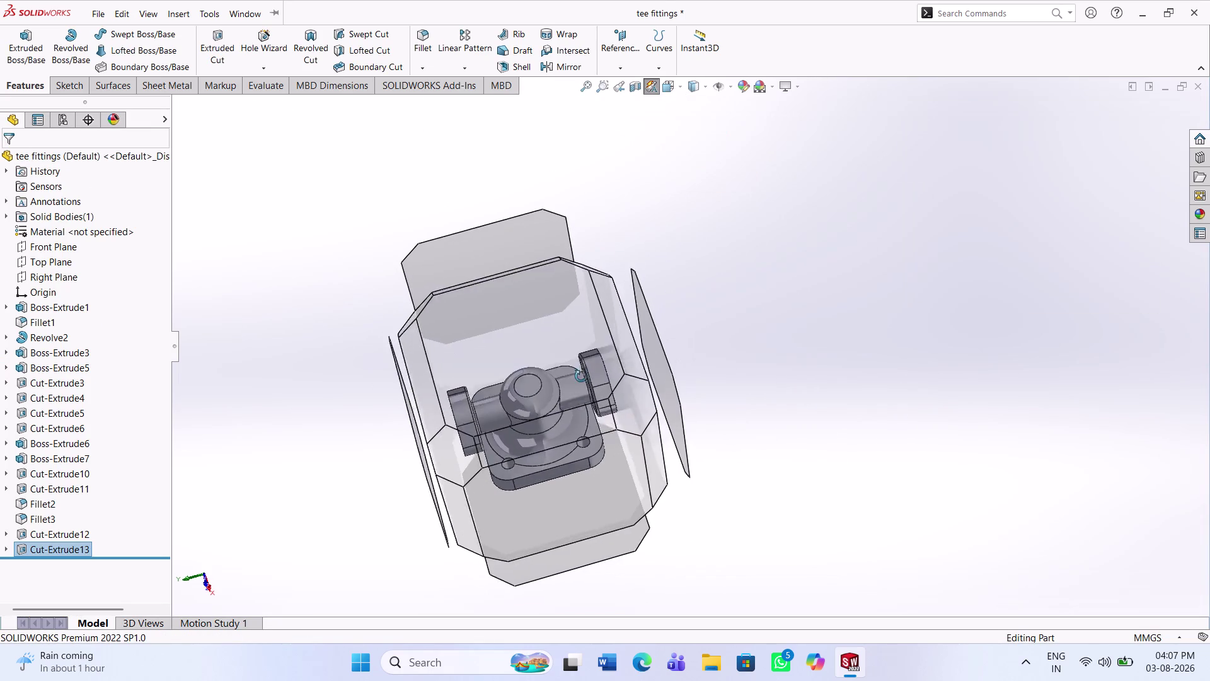
middle_drag(582, 371, 646, 390)
scroll(down, 3)
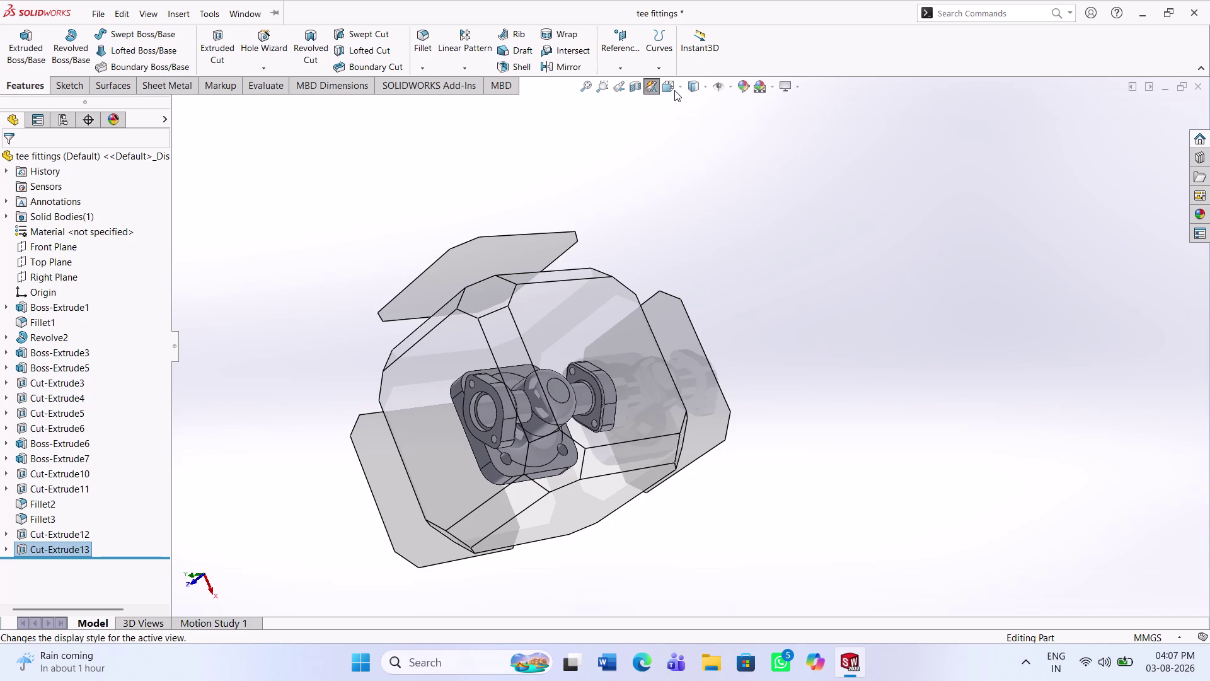
click(675, 90)
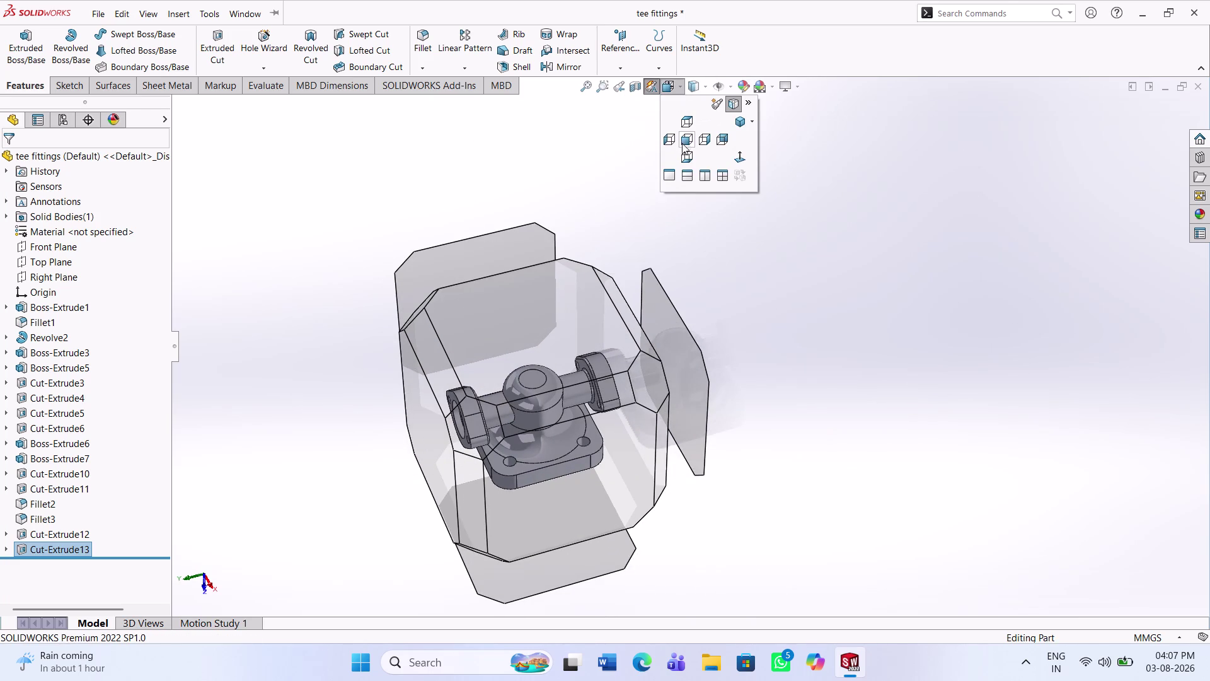
click(672, 145)
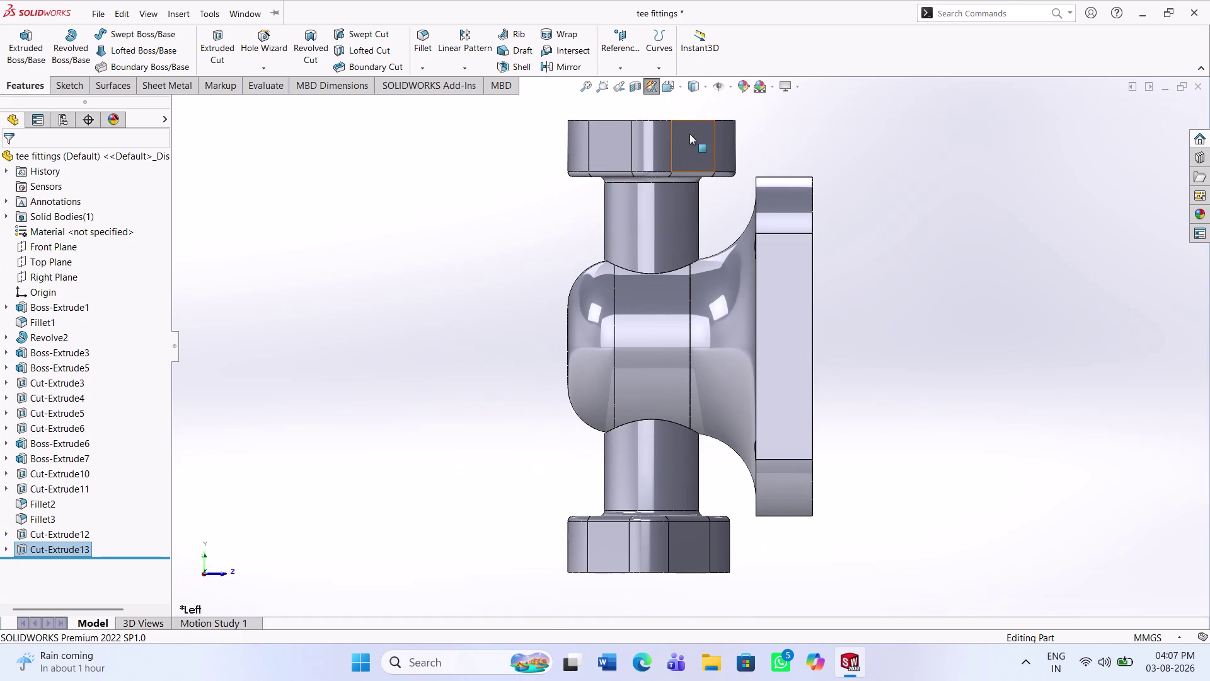
click(703, 88)
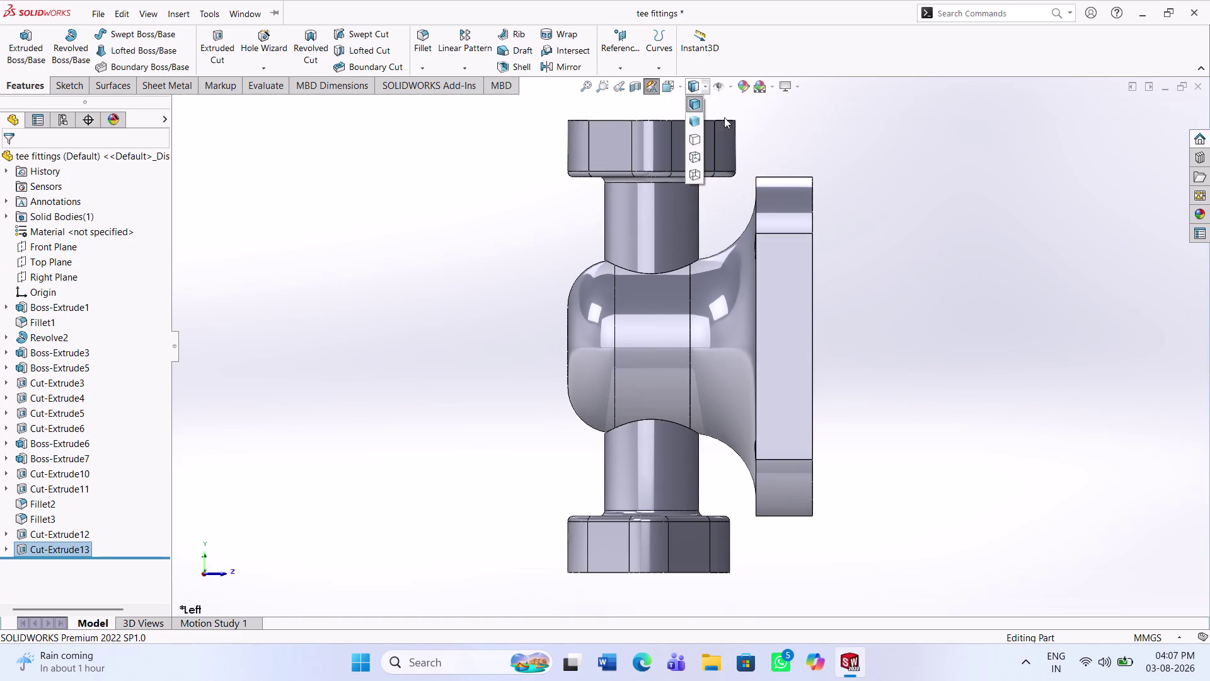
click(736, 117)
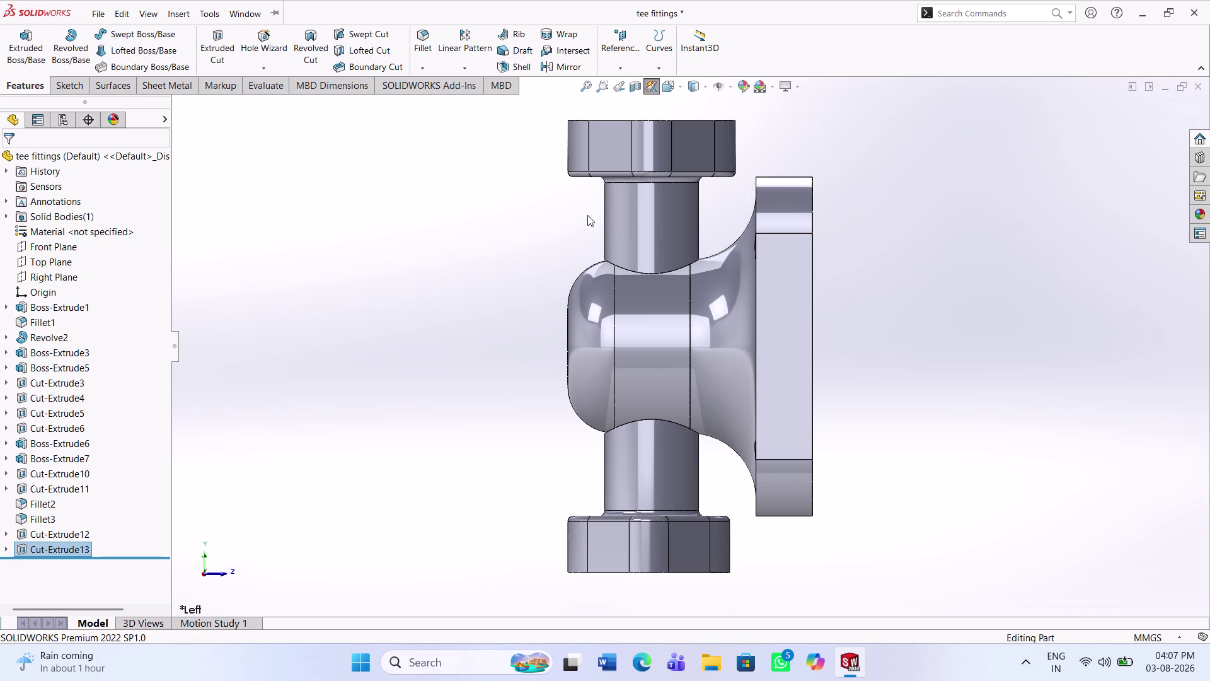
click(681, 91)
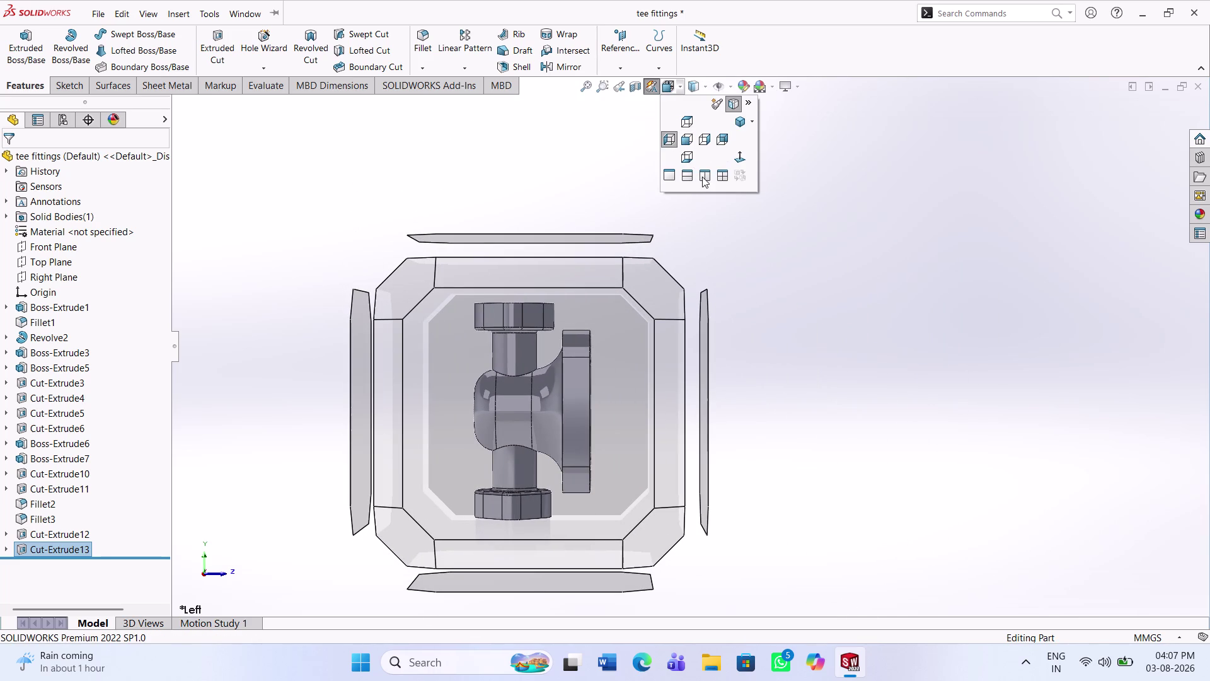
Pan and zoom the fitting within the Front and Right viewports.
click(702, 177)
scroll(up, 3)
middle_drag(807, 232, 796, 249)
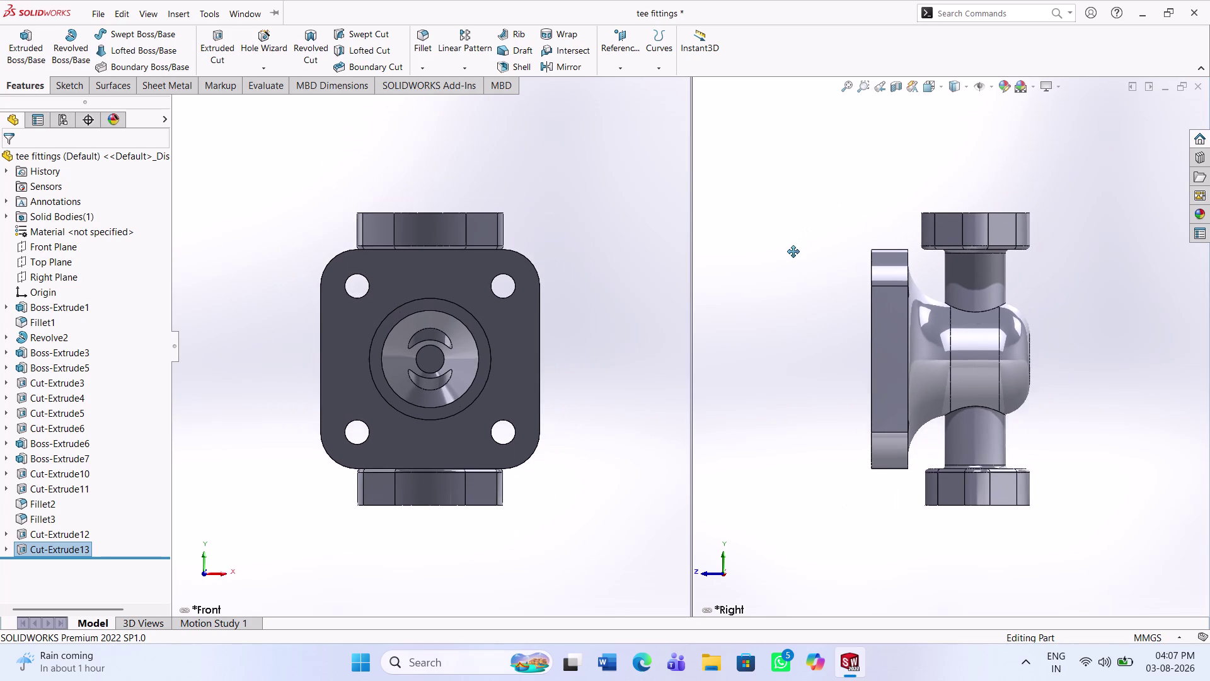
middle_drag(796, 249, 707, 255)
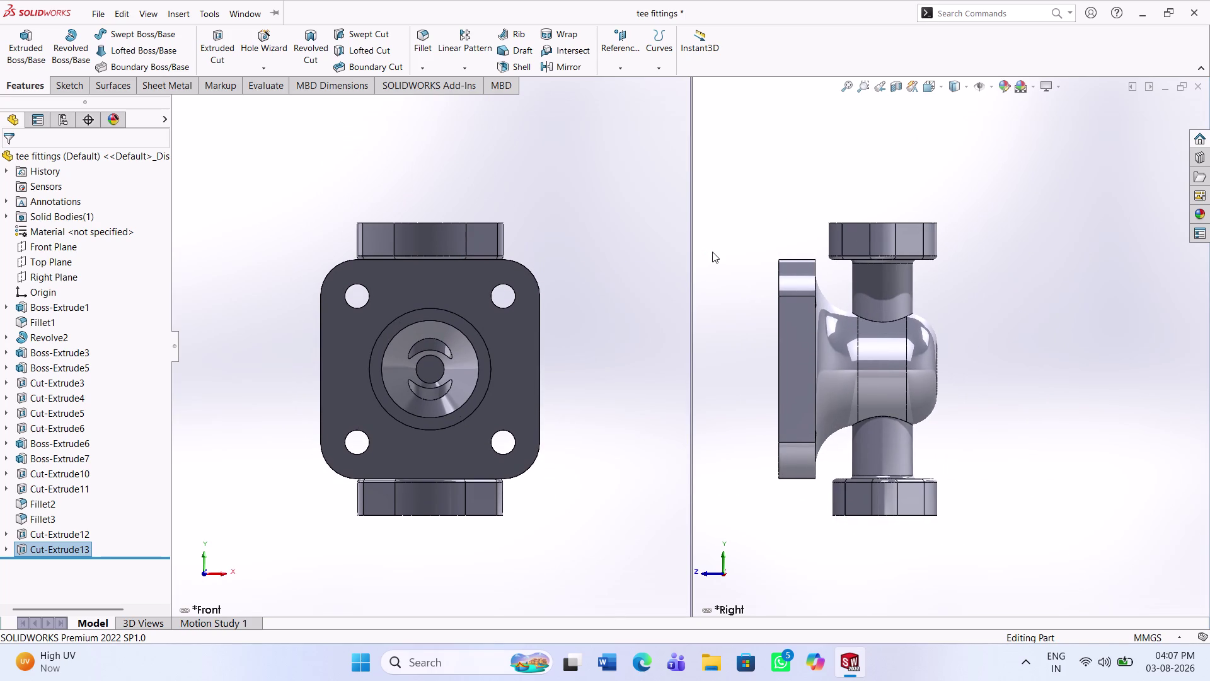
scroll(down, 3)
scroll(up, 3)
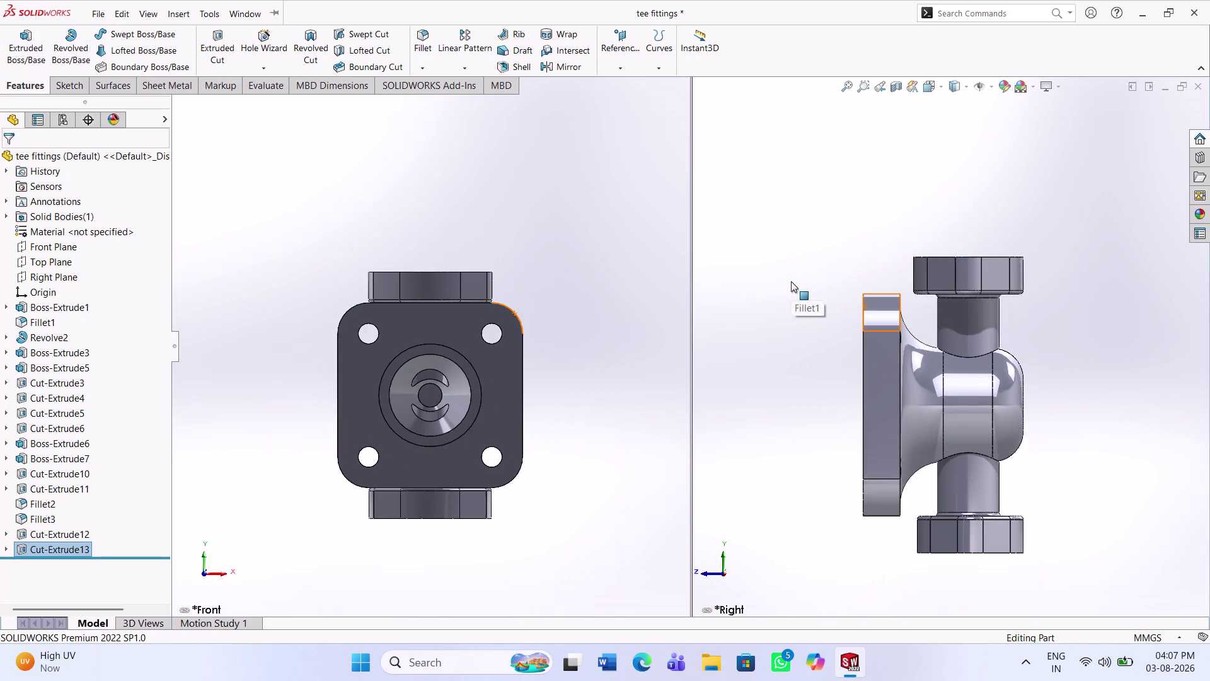
scroll(up, 3)
scroll(down, 3)
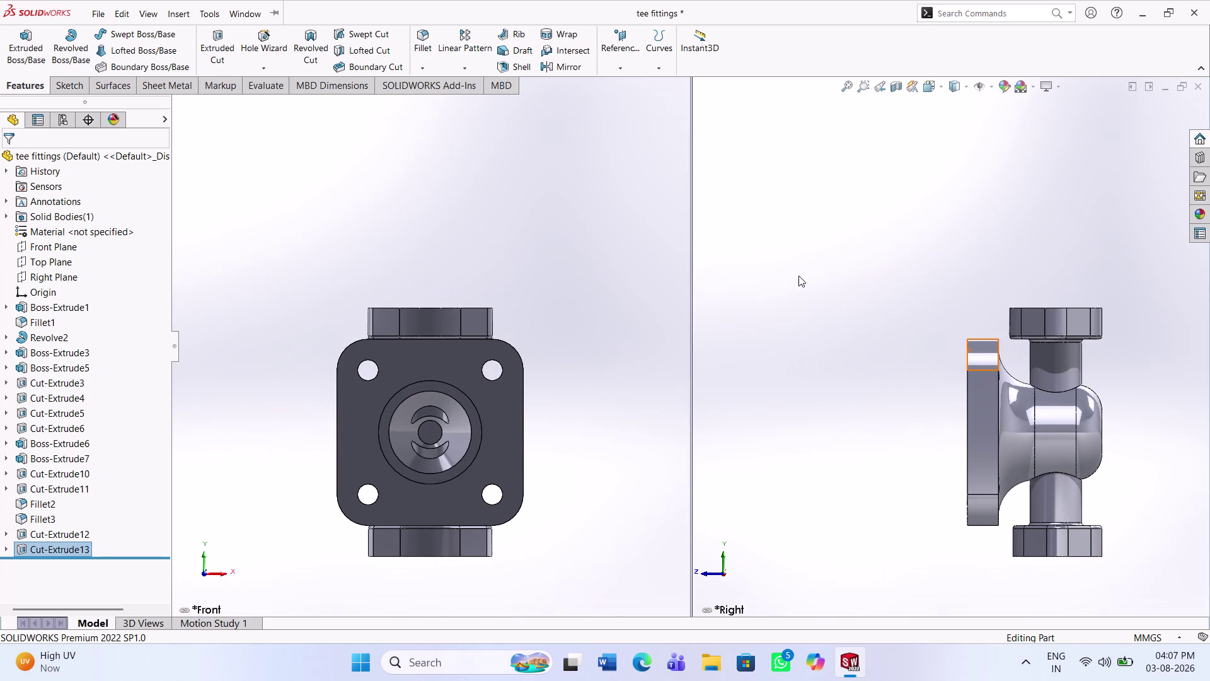
scroll(up, 3)
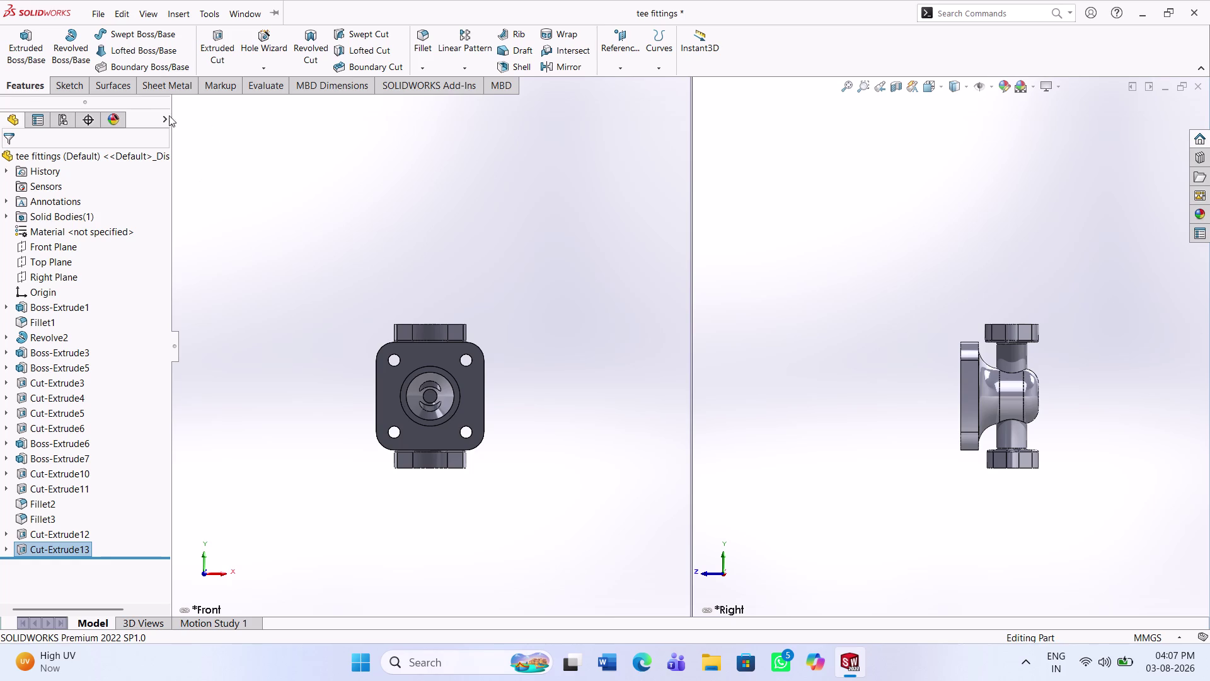
Open the 3D Views panel, start a new sketch, and expand the flyout FeatureManager.
click(24, 84)
click(51, 82)
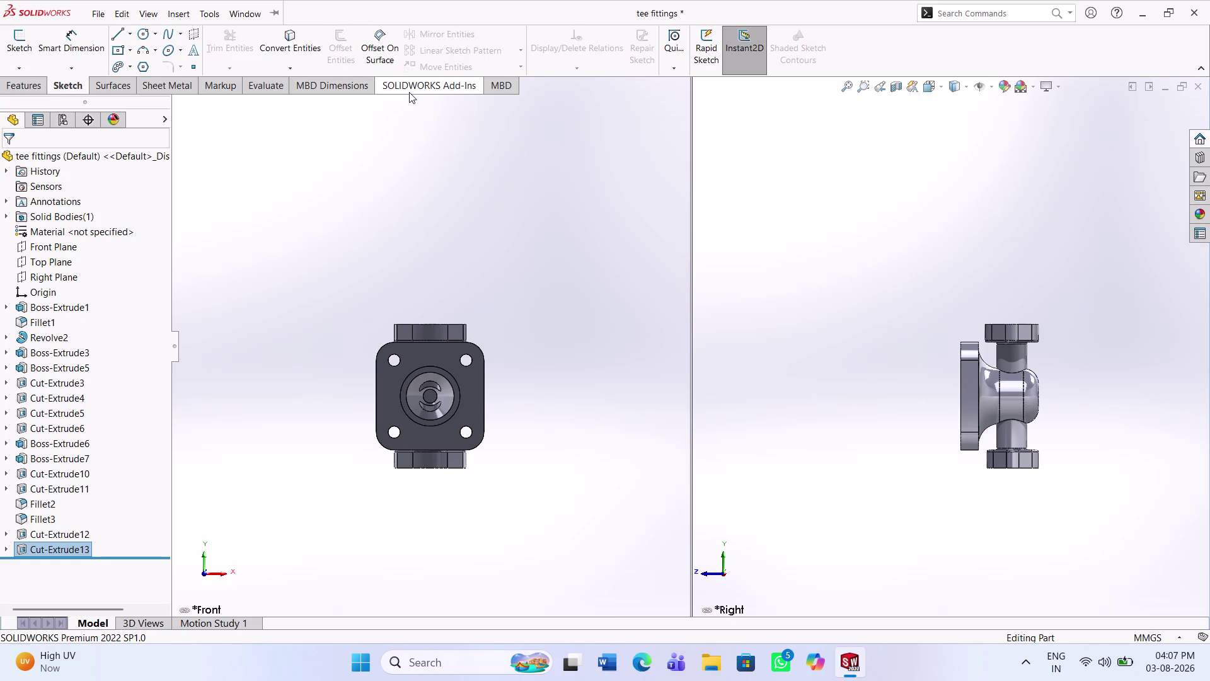
click(110, 622)
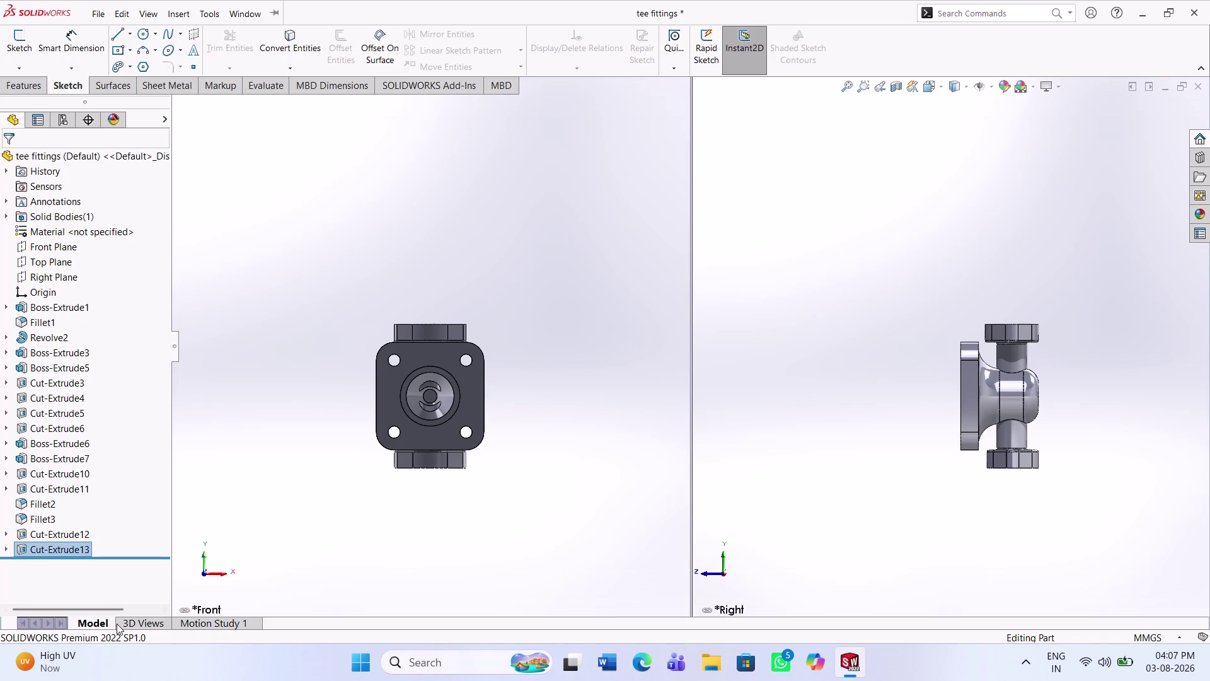
click(120, 624)
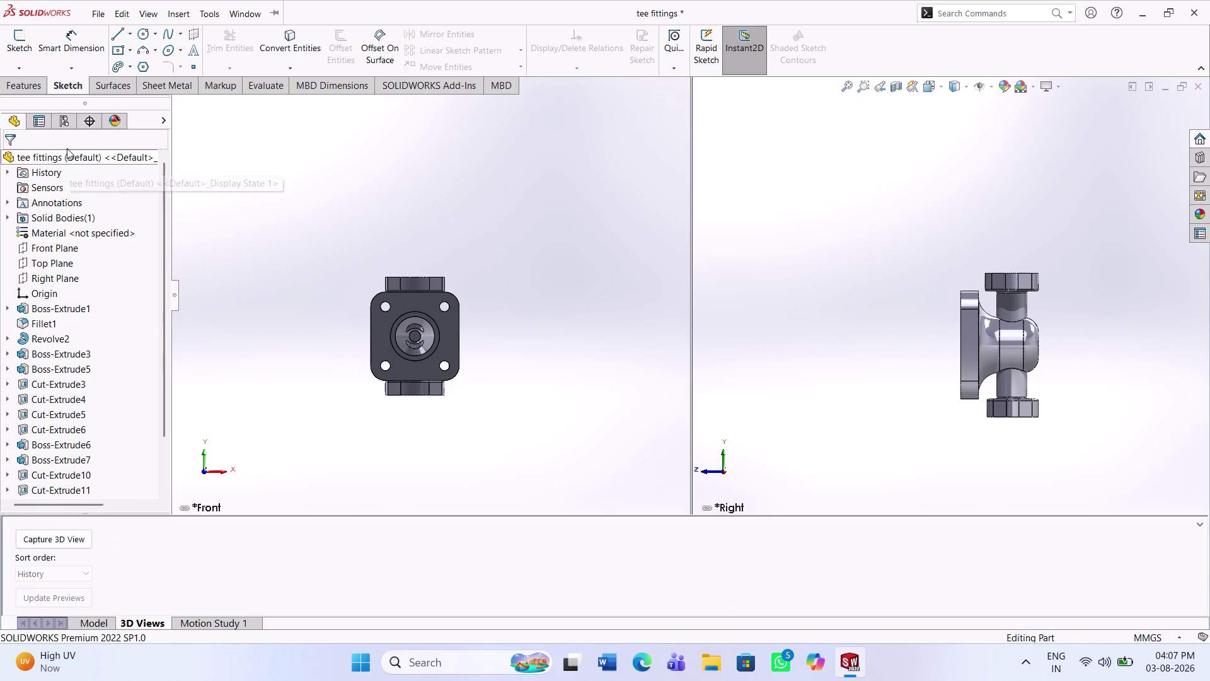
click(20, 54)
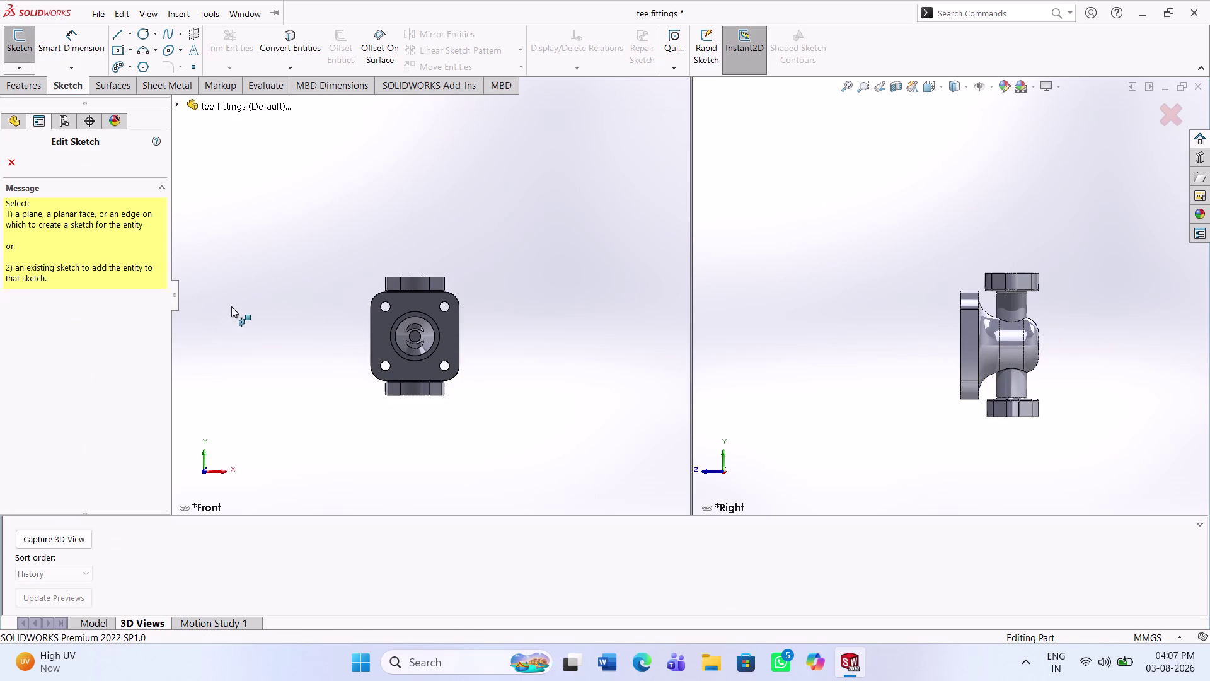
click(231, 307)
Start Sketch22 on the Top Plane and zoom out.
click(179, 103)
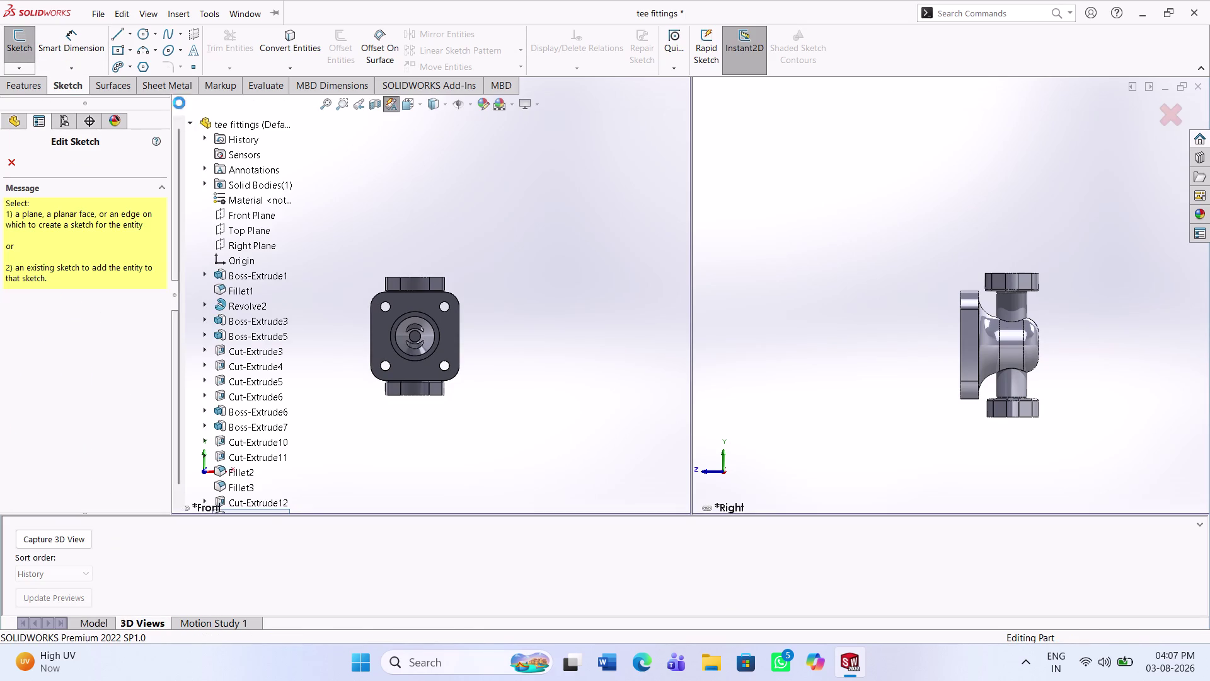
click(238, 230)
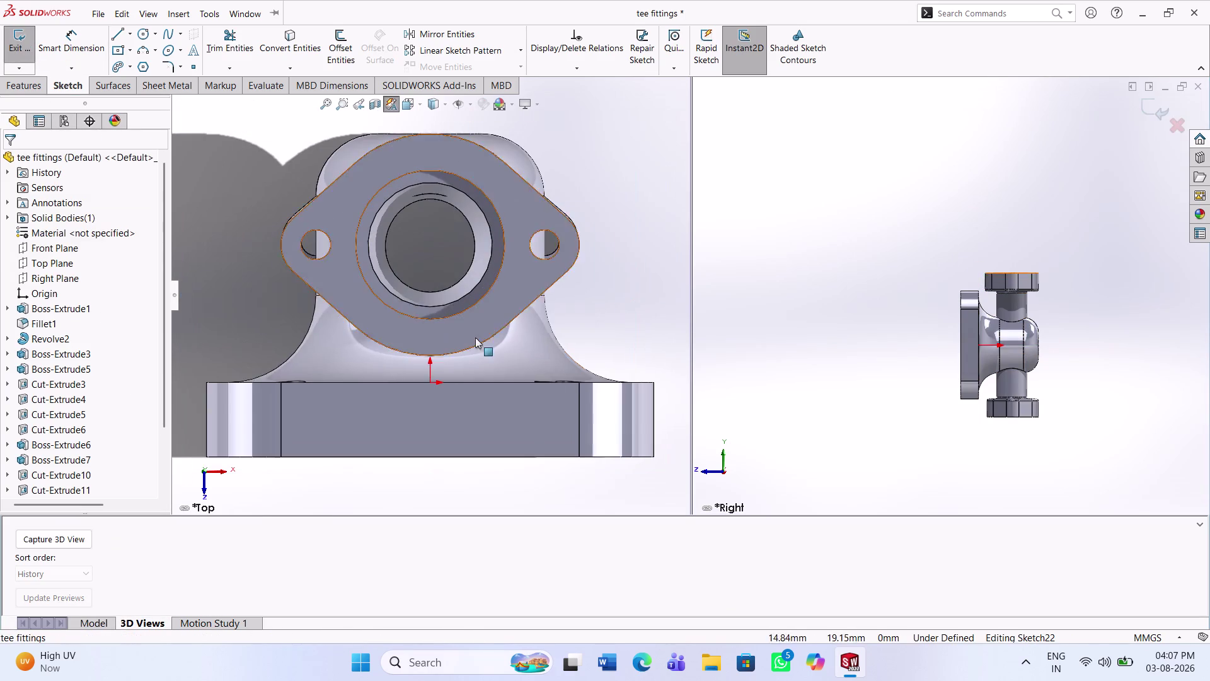
scroll(up, 3)
scroll(up, 3)
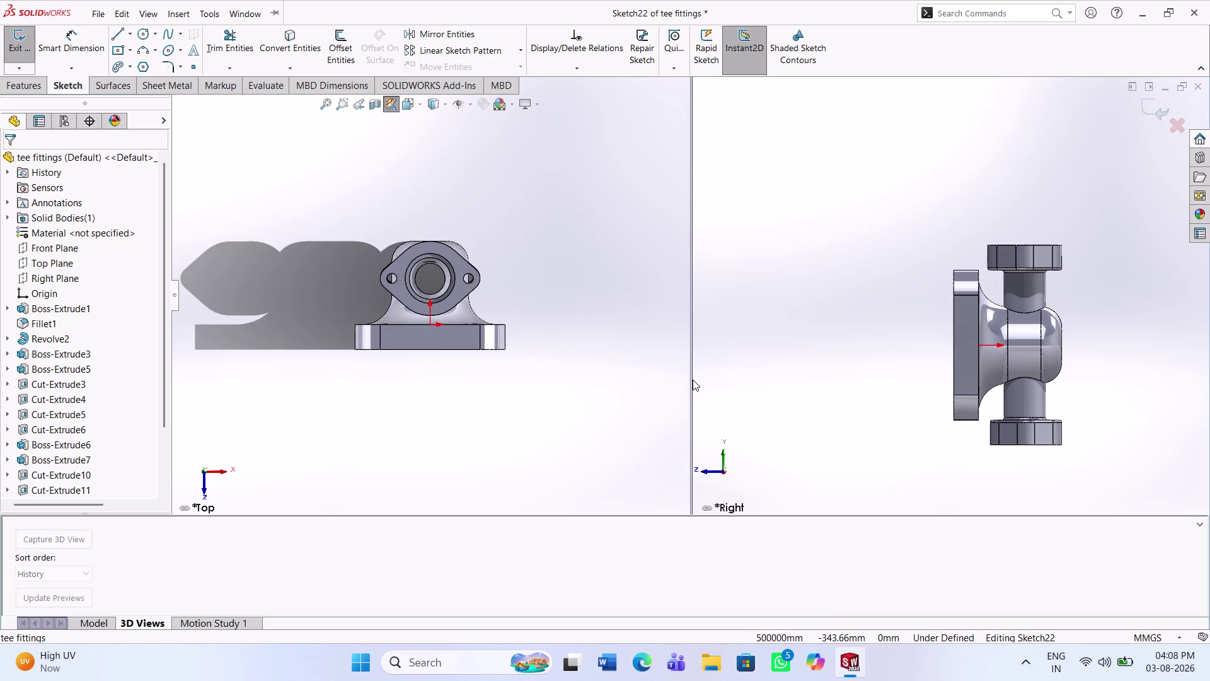
drag(695, 380, 769, 385)
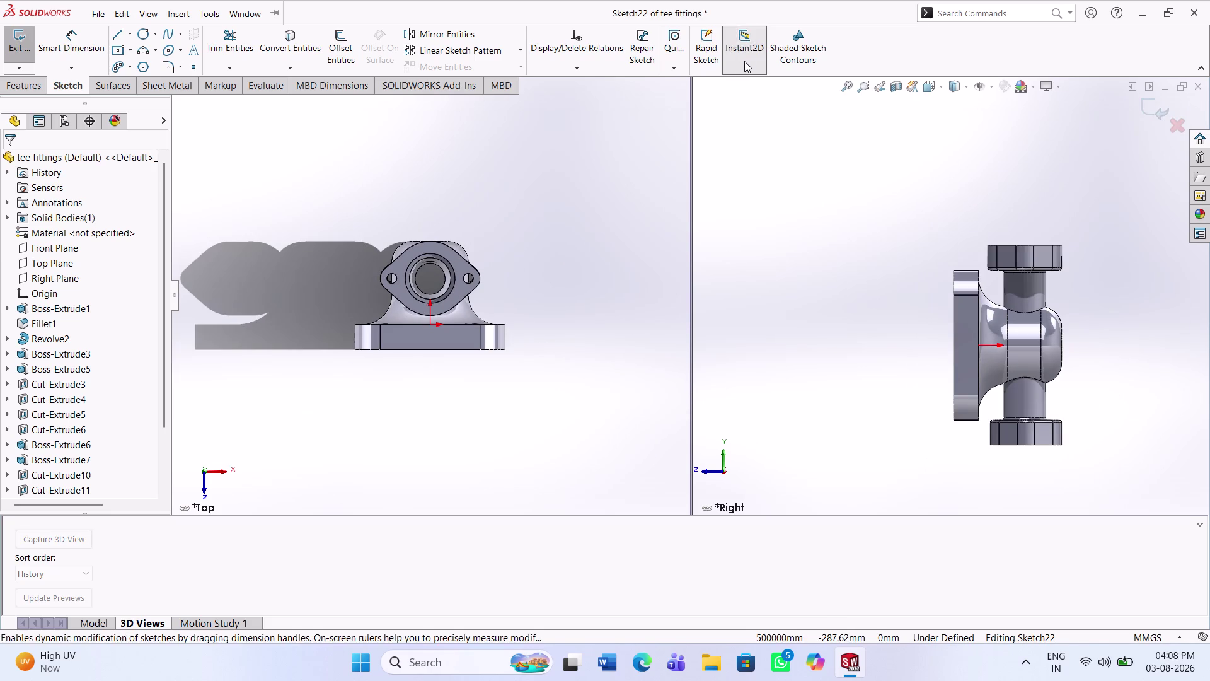
click(493, 87)
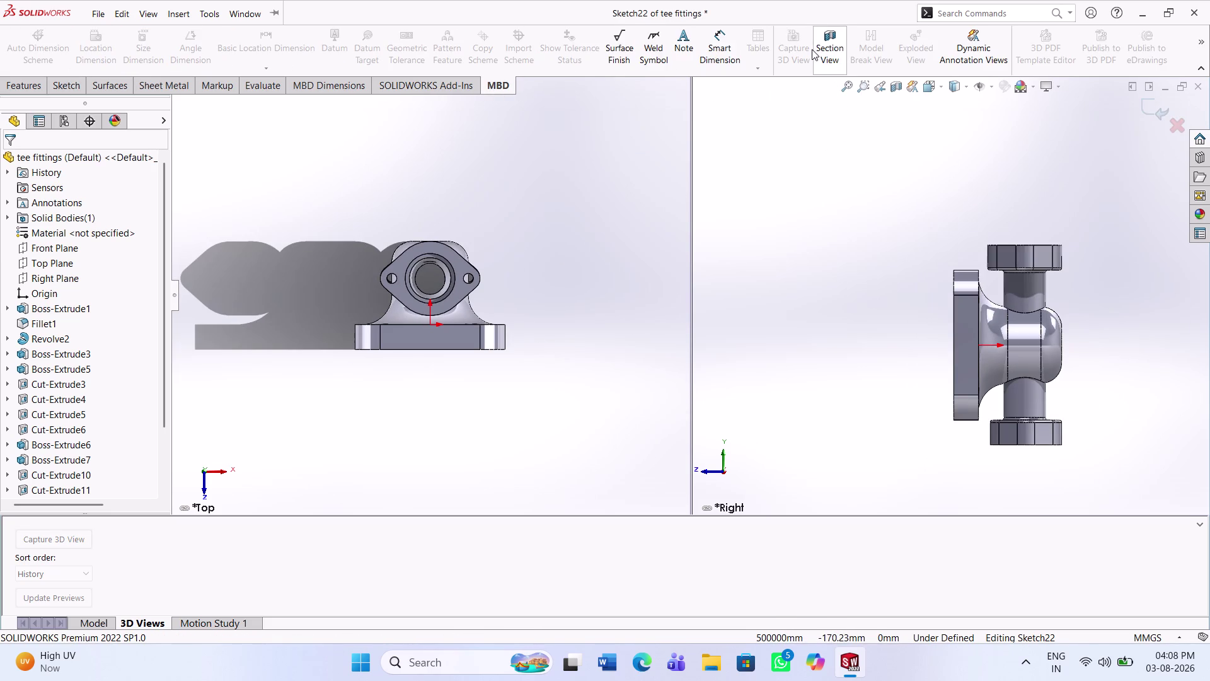
click(838, 154)
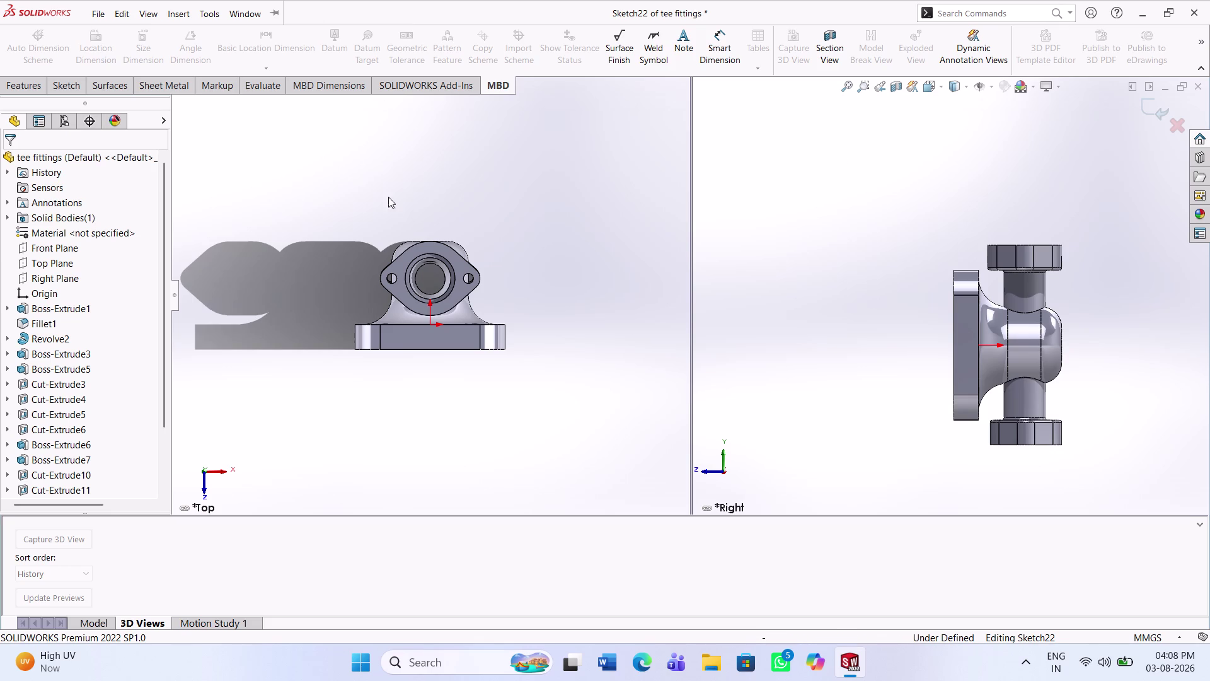
Exit the empty Sketch22 without drawing anything.
key(Escape)
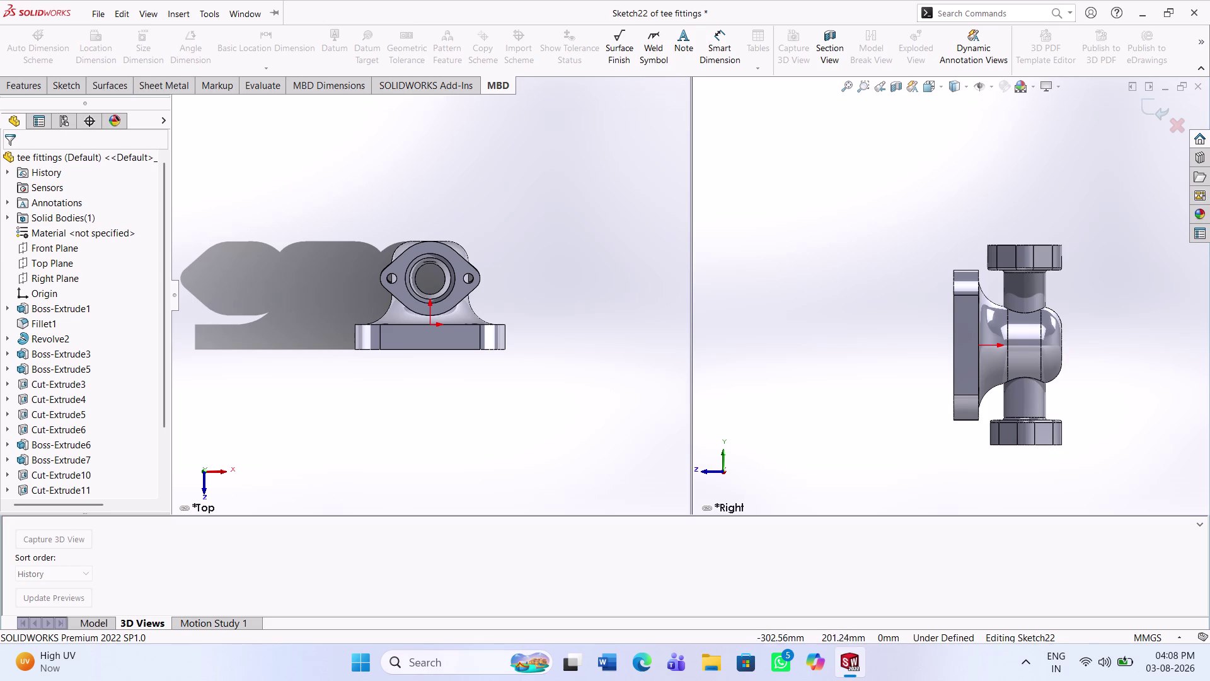
click(184, 137)
click(47, 86)
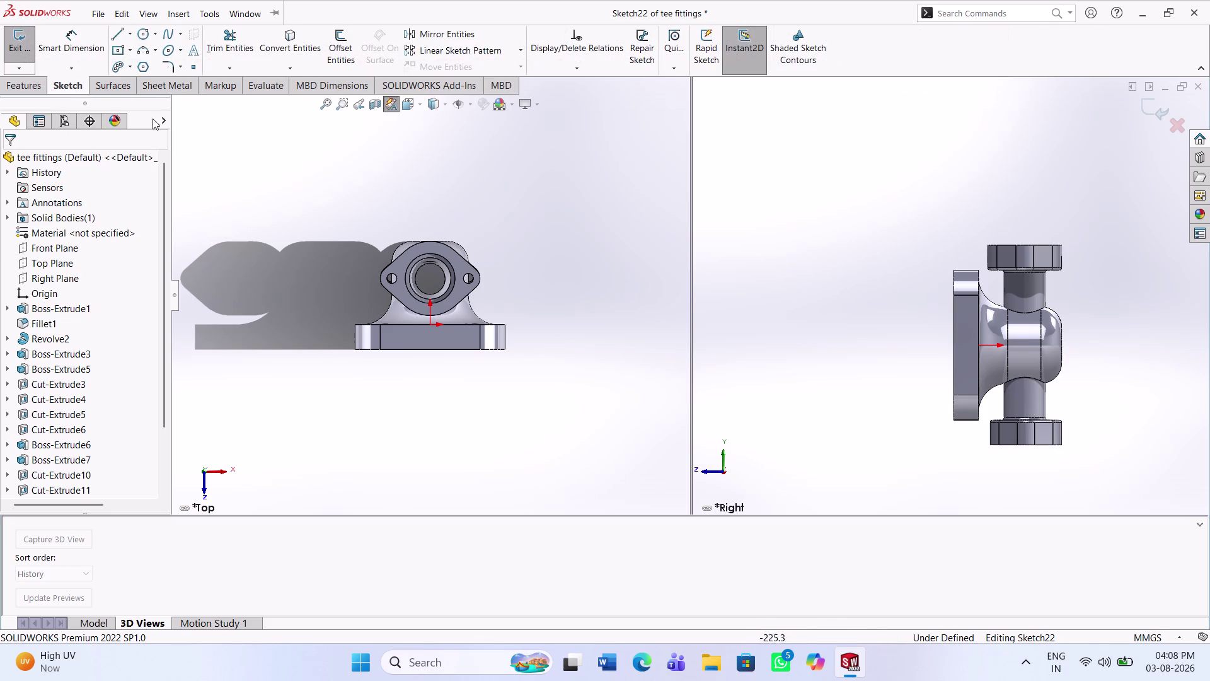
click(12, 44)
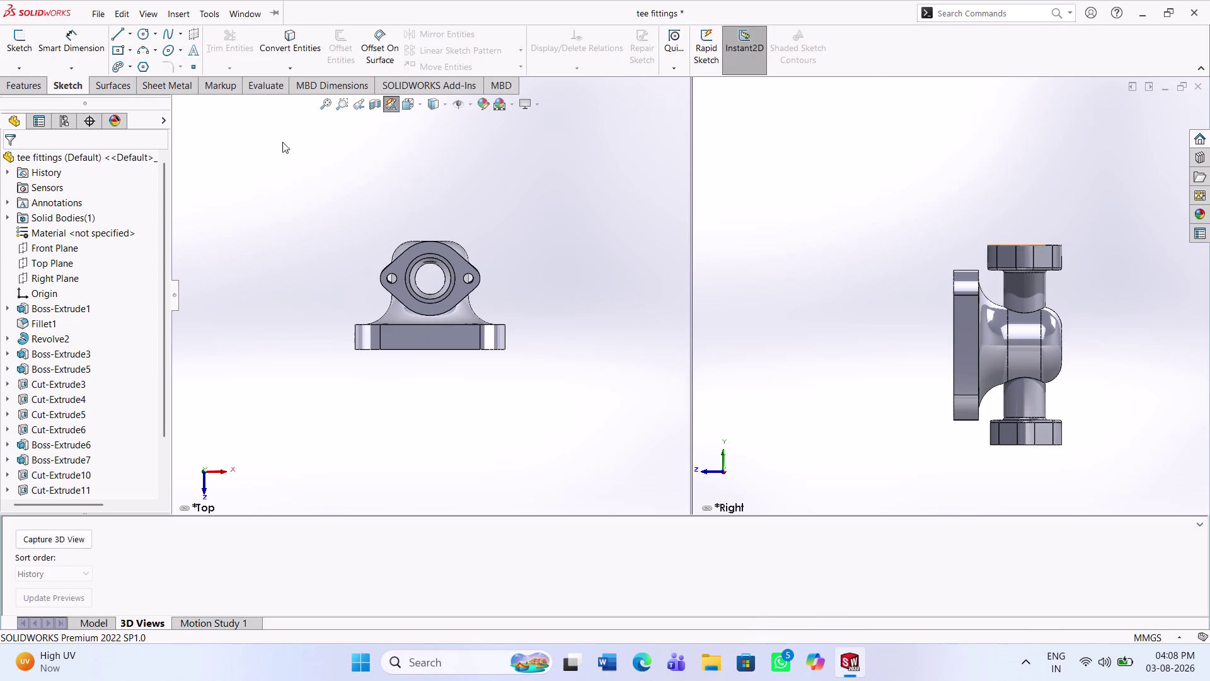
key(ctrl+z)
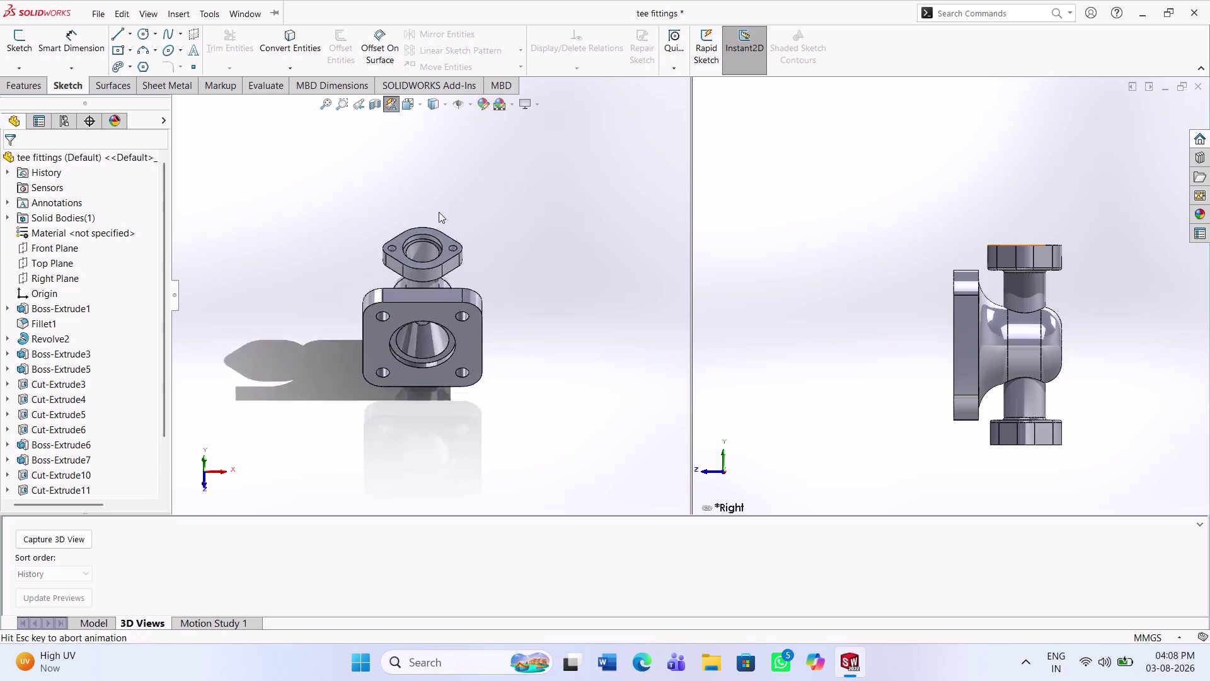
Undo recent changes, hide and re-show the fitting's solid body, and recentre the flange.
key(ctrl+z)
key(ctrl+z)
key(ctrl+z)
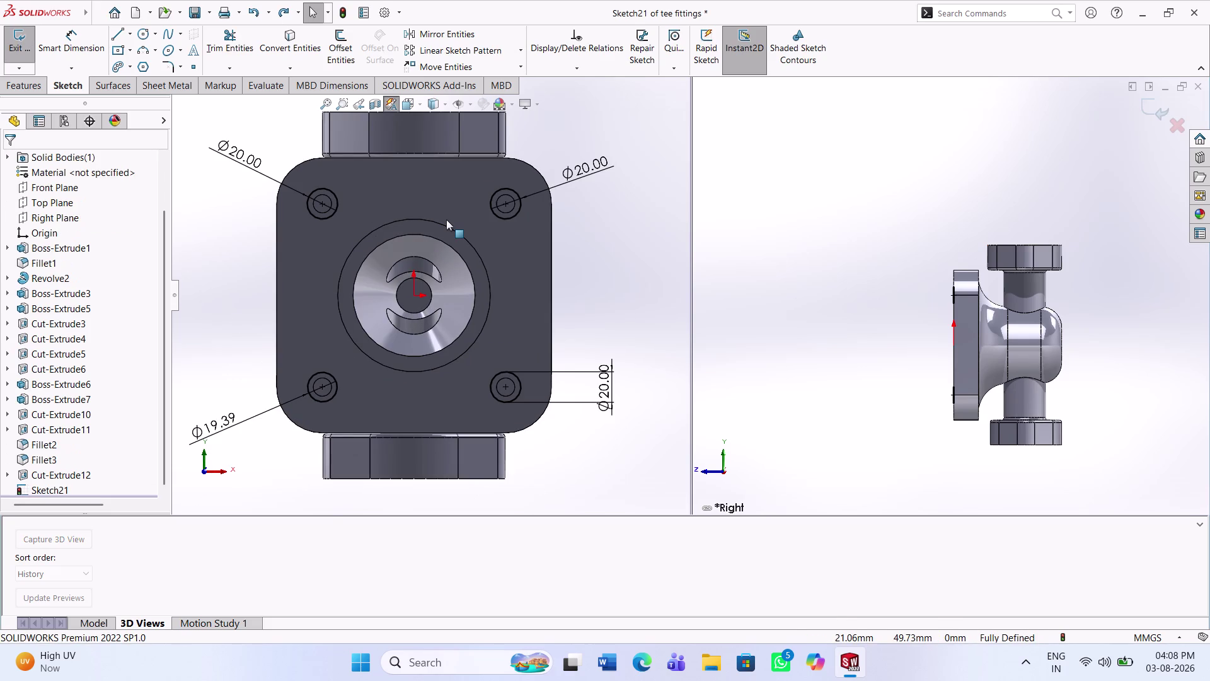
click(1036, 312)
right_click(1037, 312)
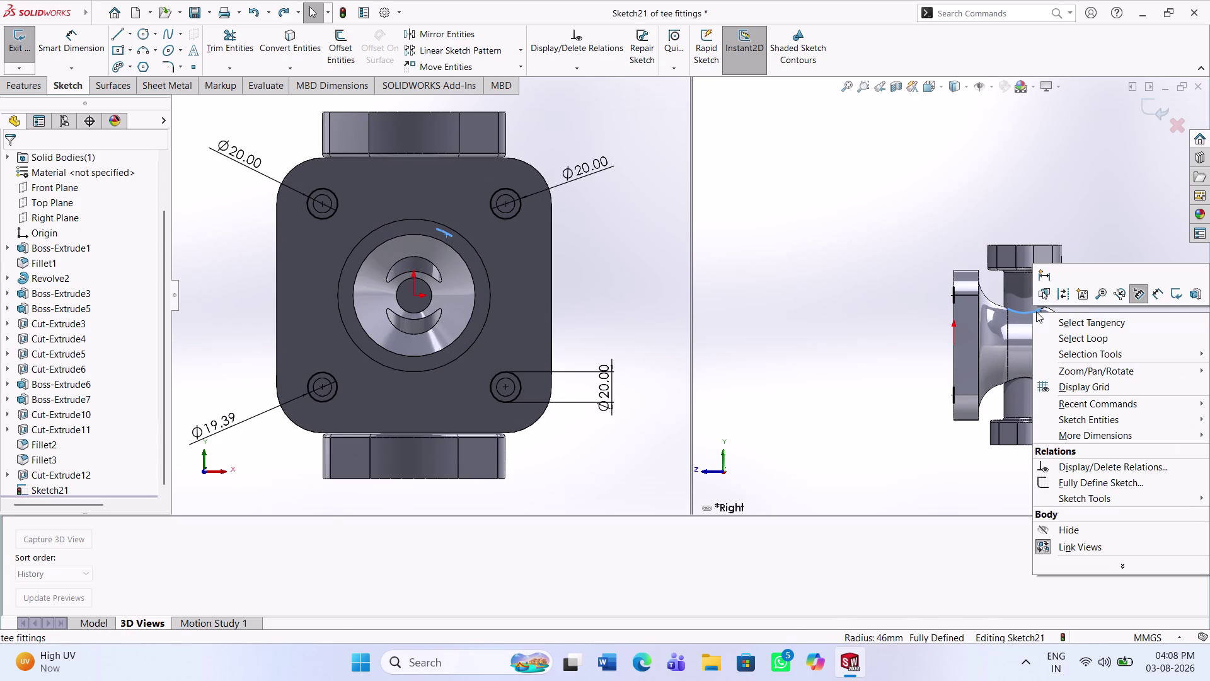
right_click(727, 503)
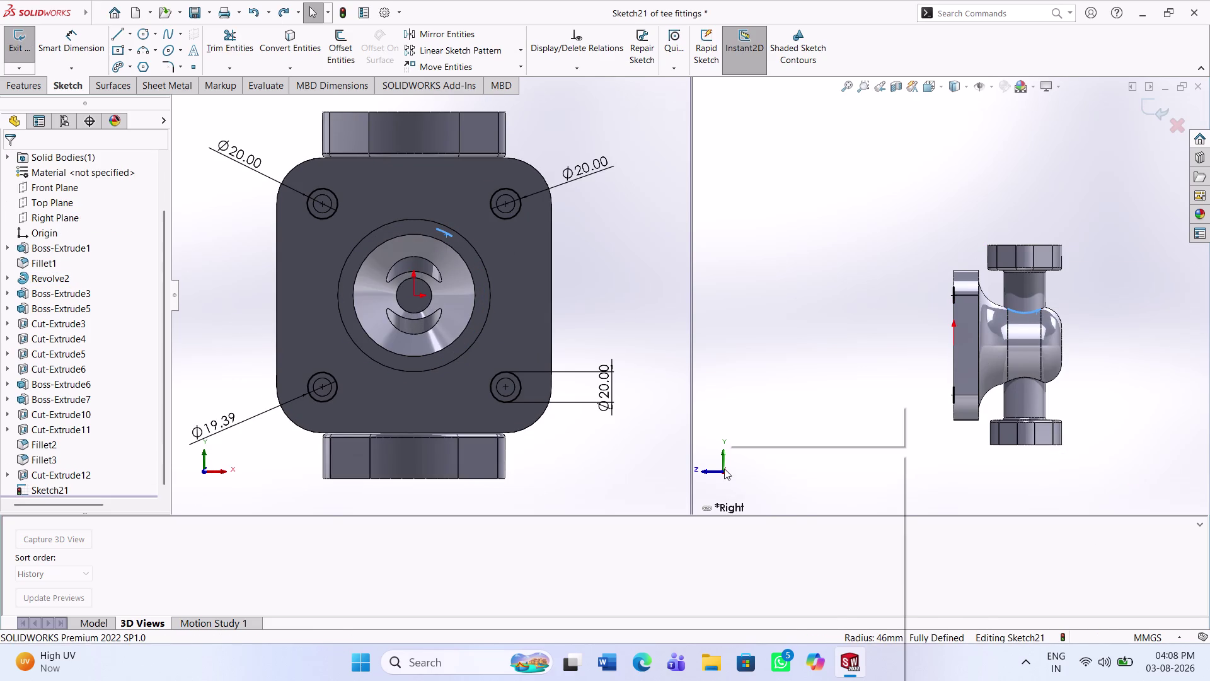
click(751, 634)
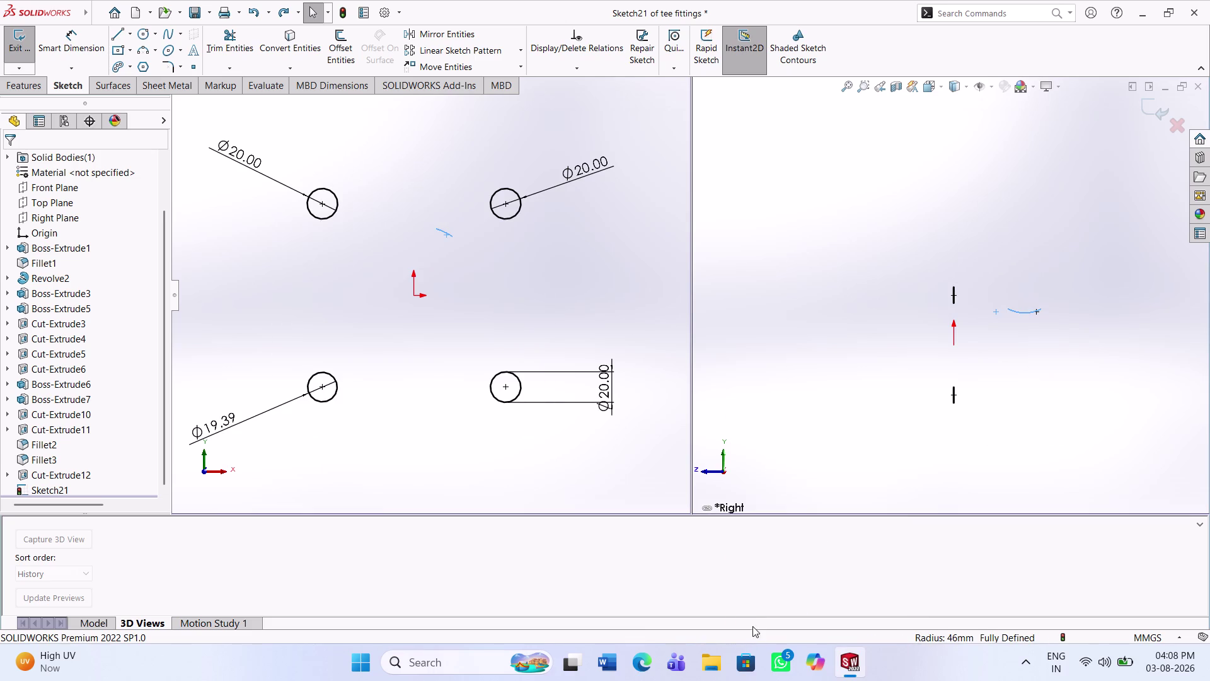
right_click(781, 494)
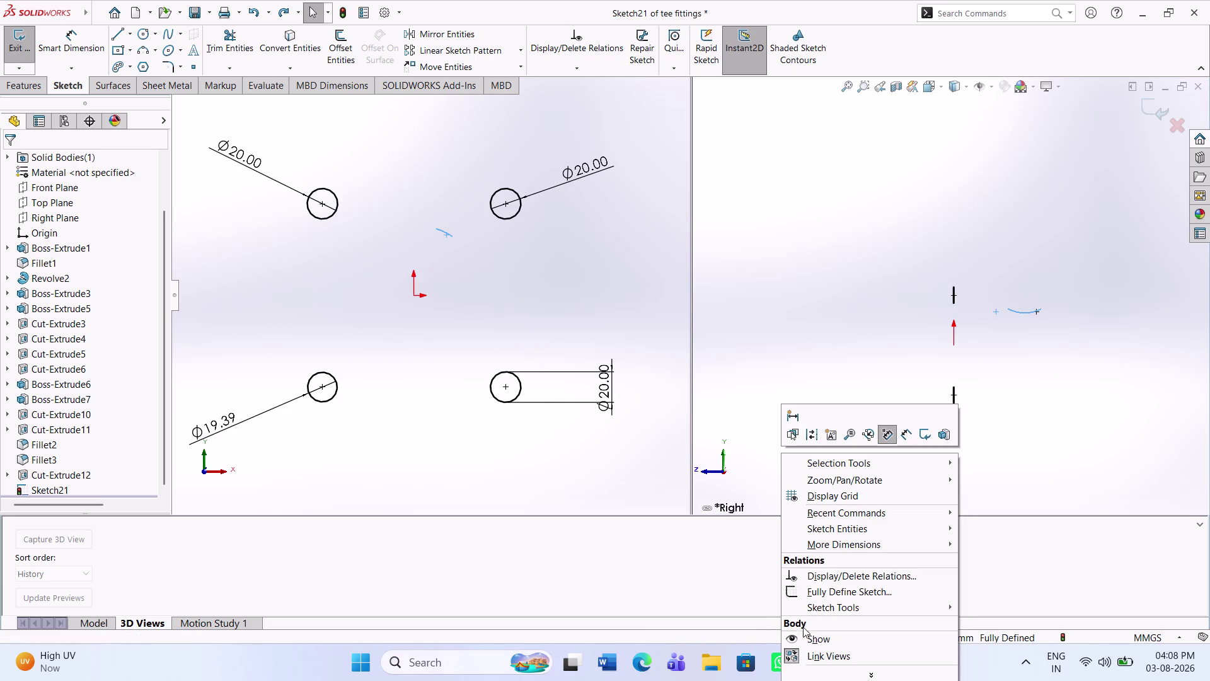
click(807, 640)
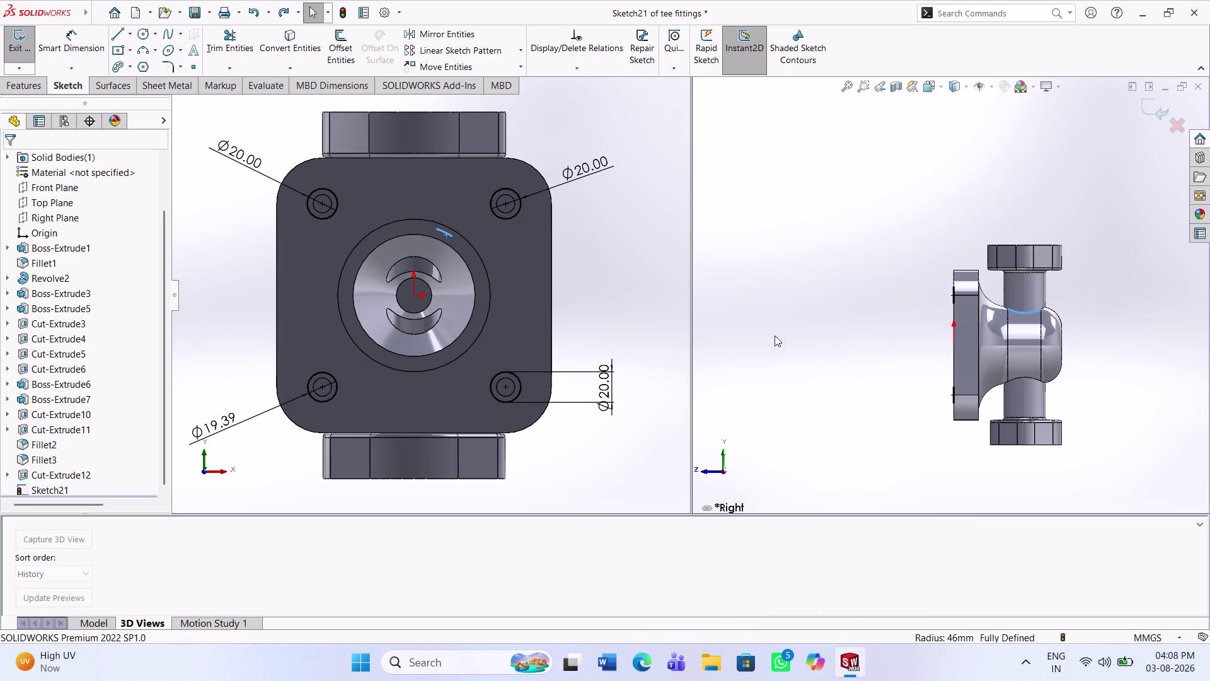
middle_drag(679, 328, 948, 348)
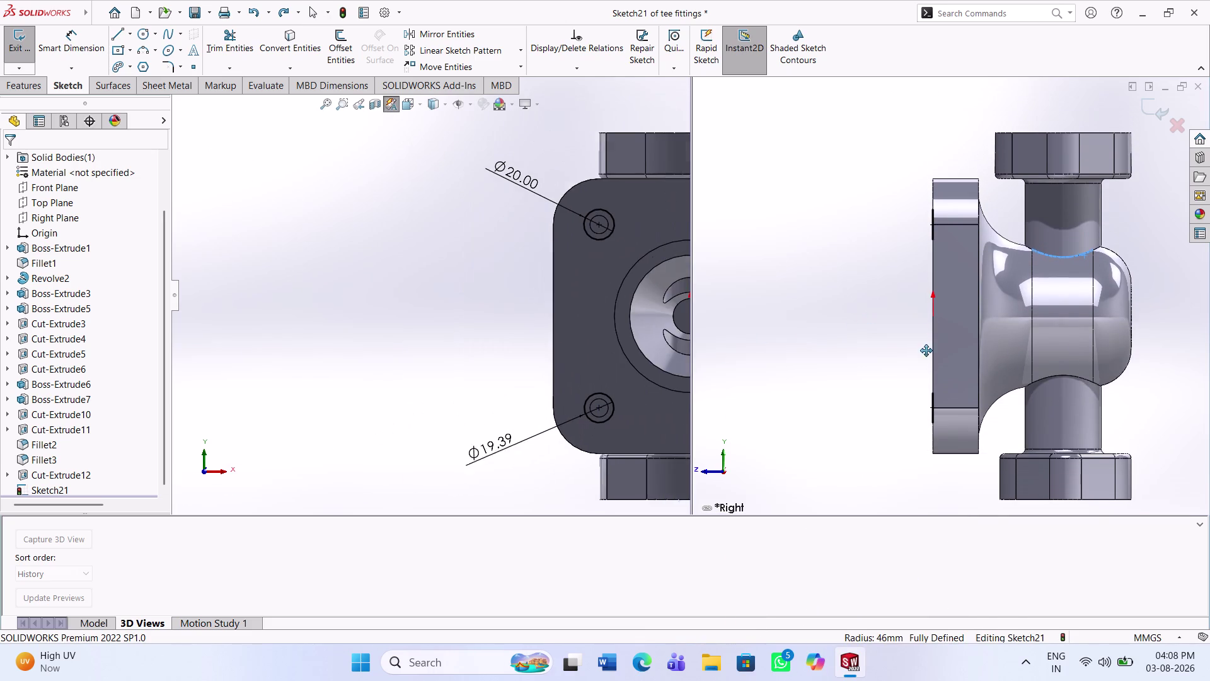
middle_drag(948, 349, 813, 352)
Make the left viewport isometric, then return to a single view facing the flange.
click(733, 61)
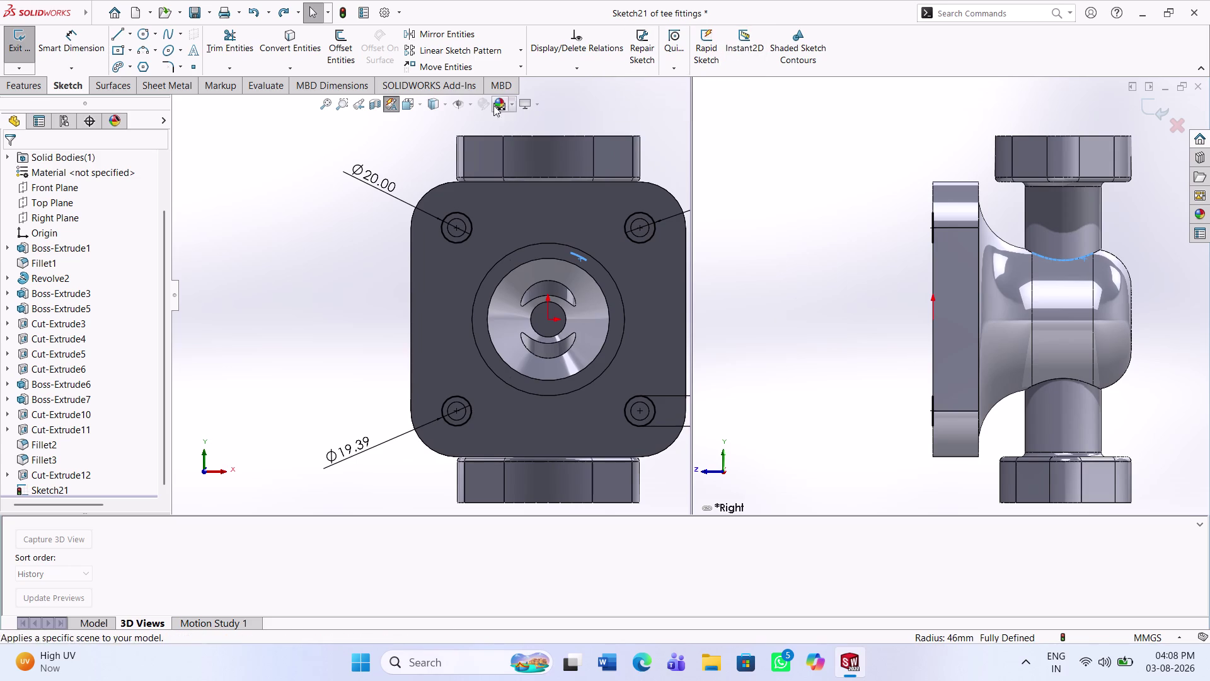
click(416, 106)
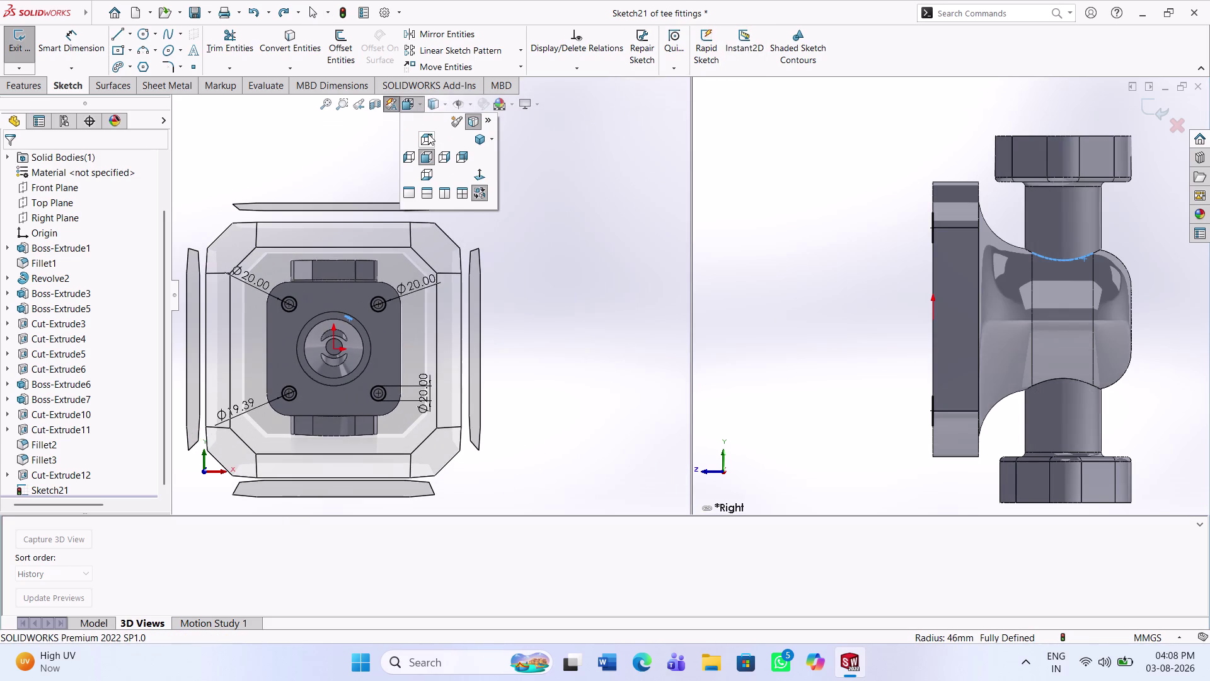
click(479, 135)
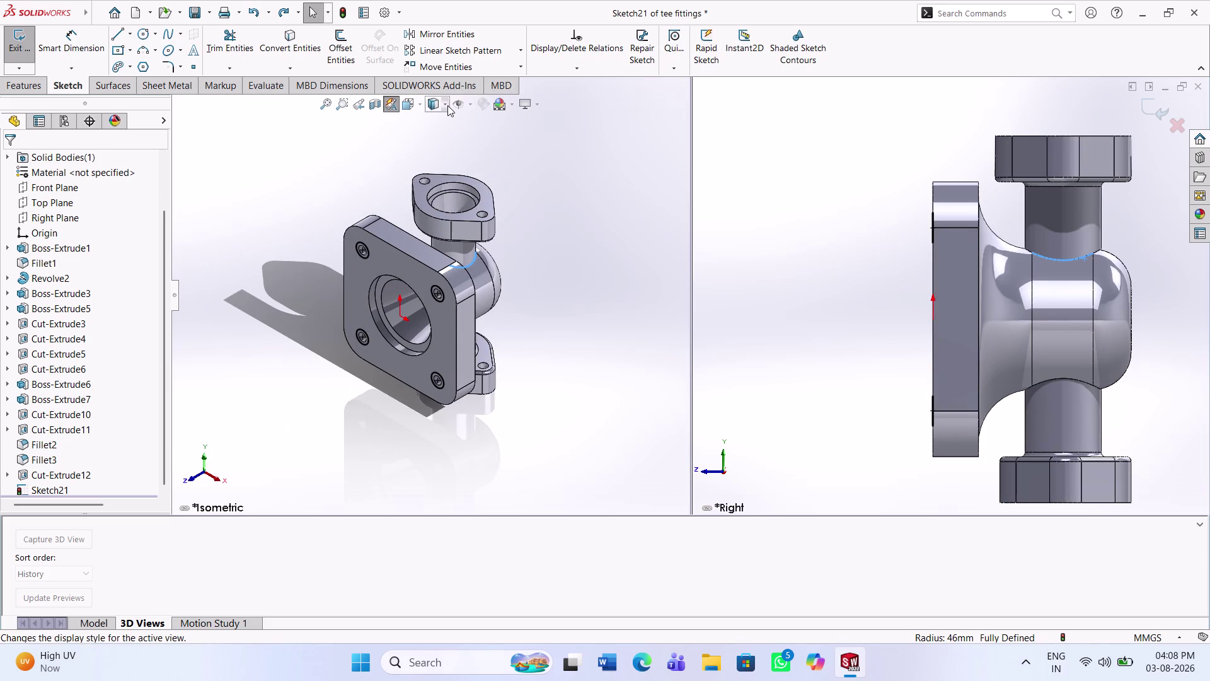
click(447, 106)
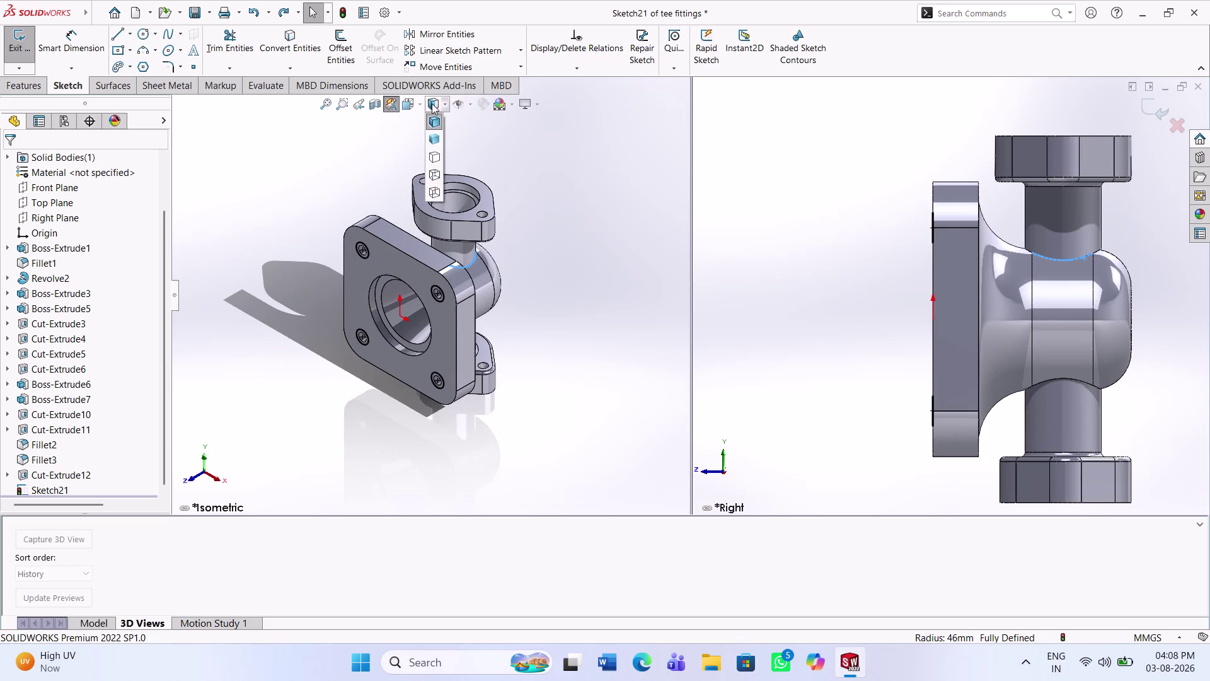
click(423, 103)
click(418, 100)
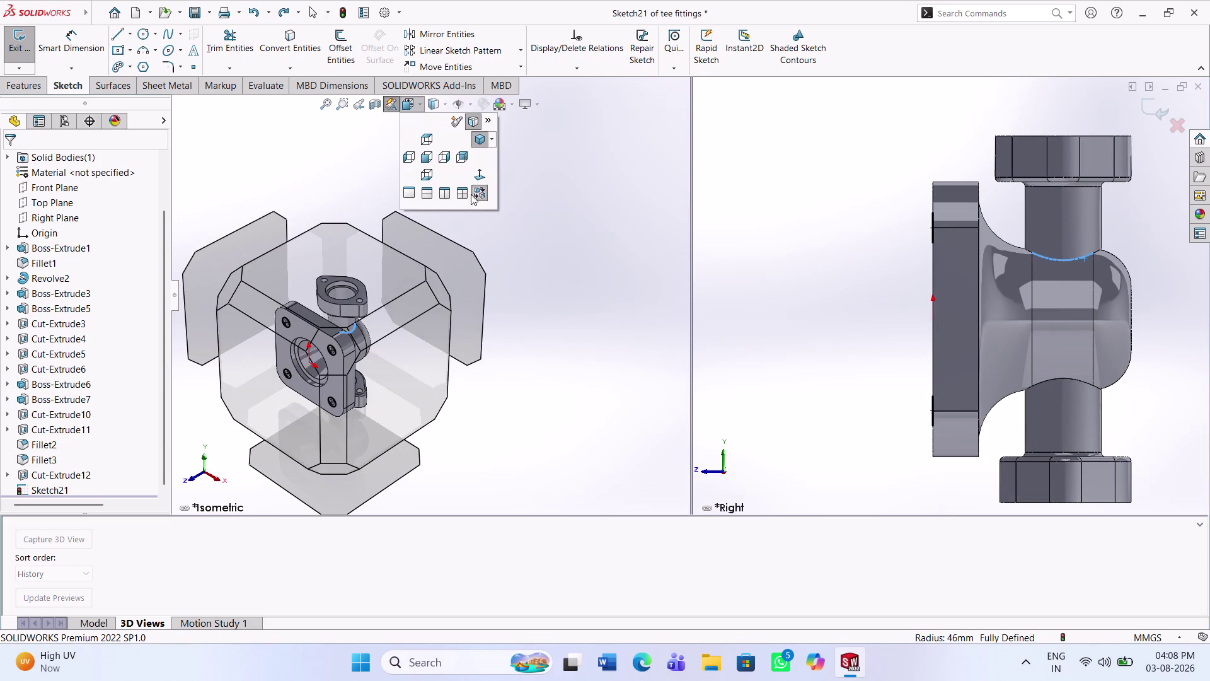
click(411, 193)
middle_drag(685, 260, 509, 308)
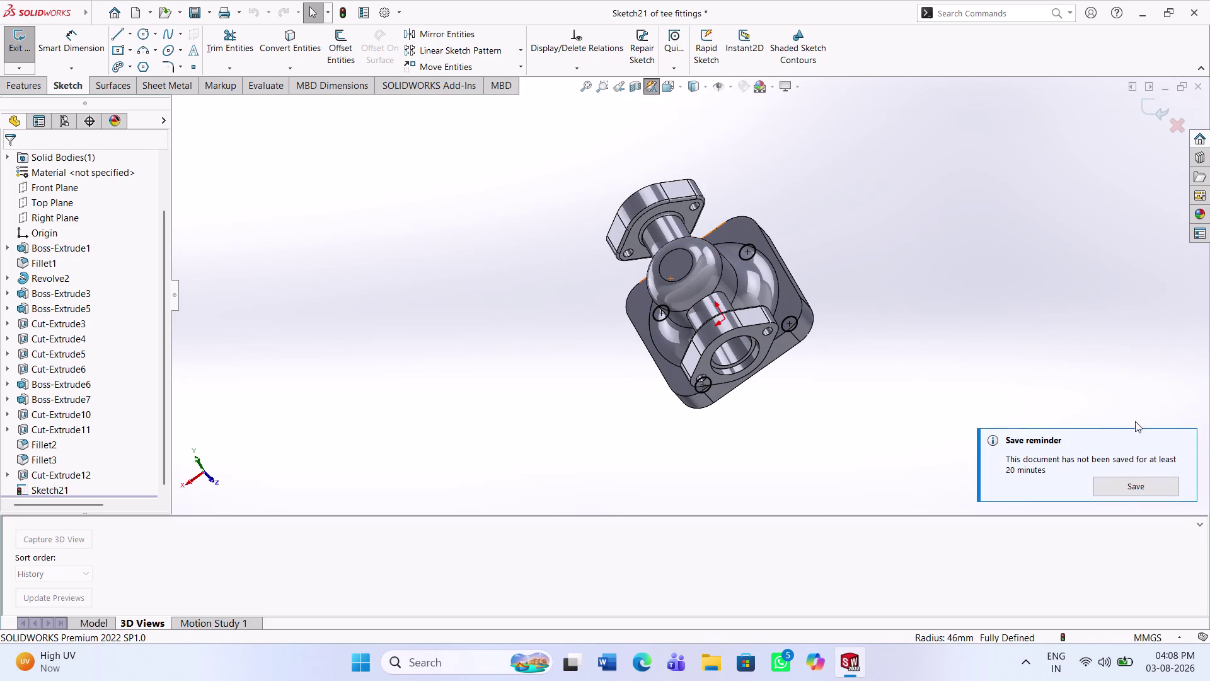
Start an Extruded Cut from Sketch21's 20 mm circles, previewing a 35 mm blind depth.
click(1049, 390)
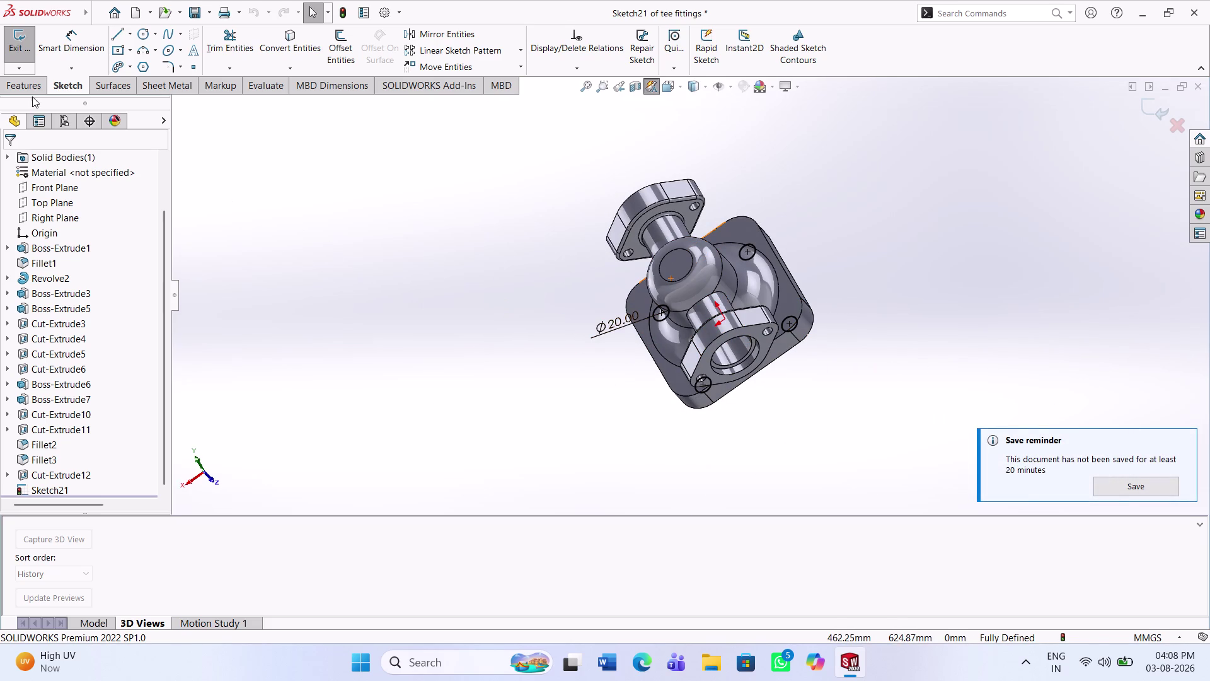
click(29, 87)
click(227, 49)
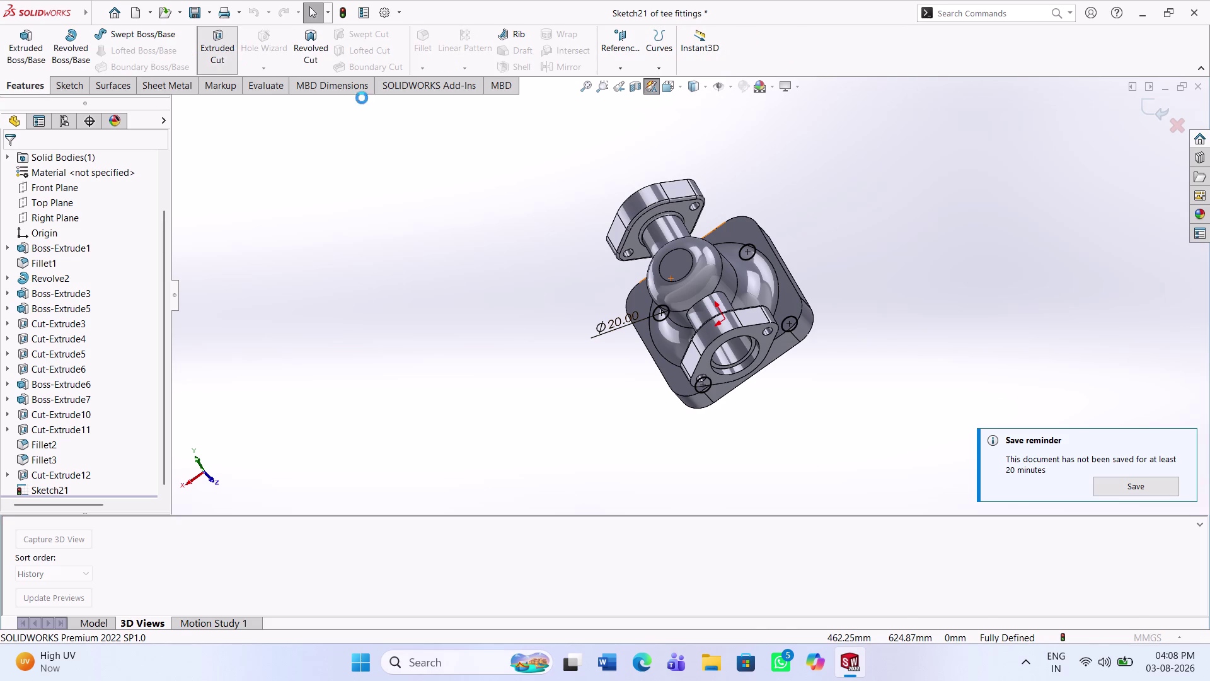
middle_drag(882, 338, 805, 354)
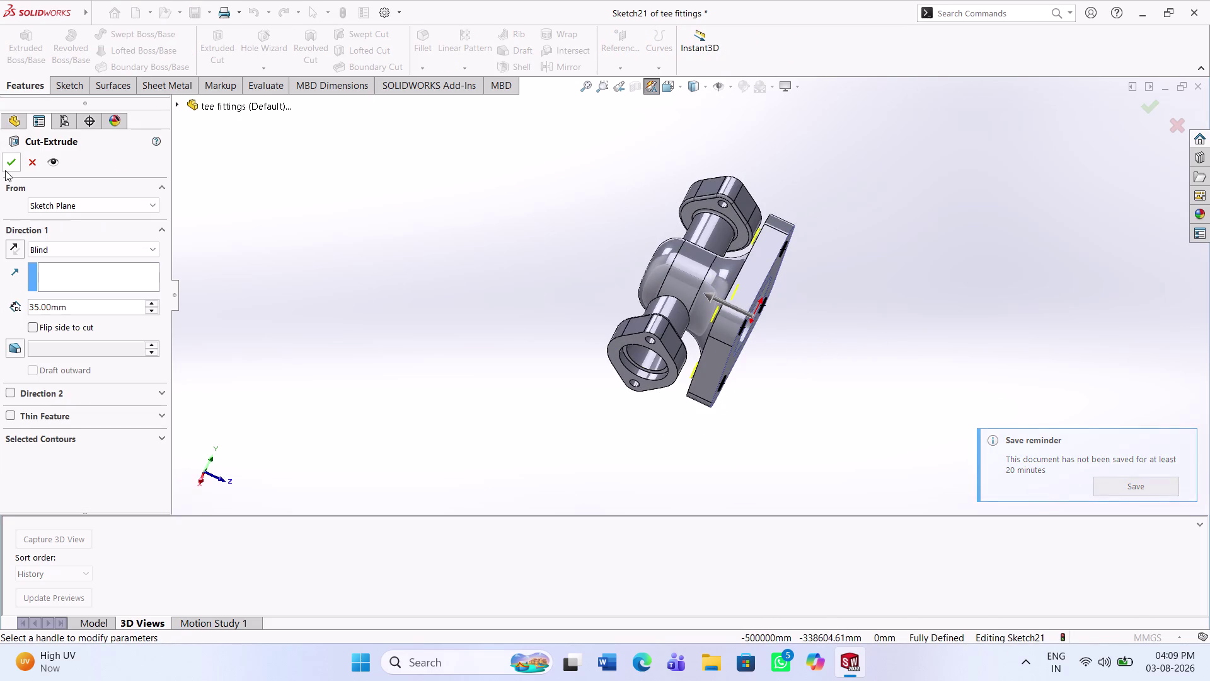
Accept the cut so Cut-Extrude14 bores the four holes through the flange.
click(6, 169)
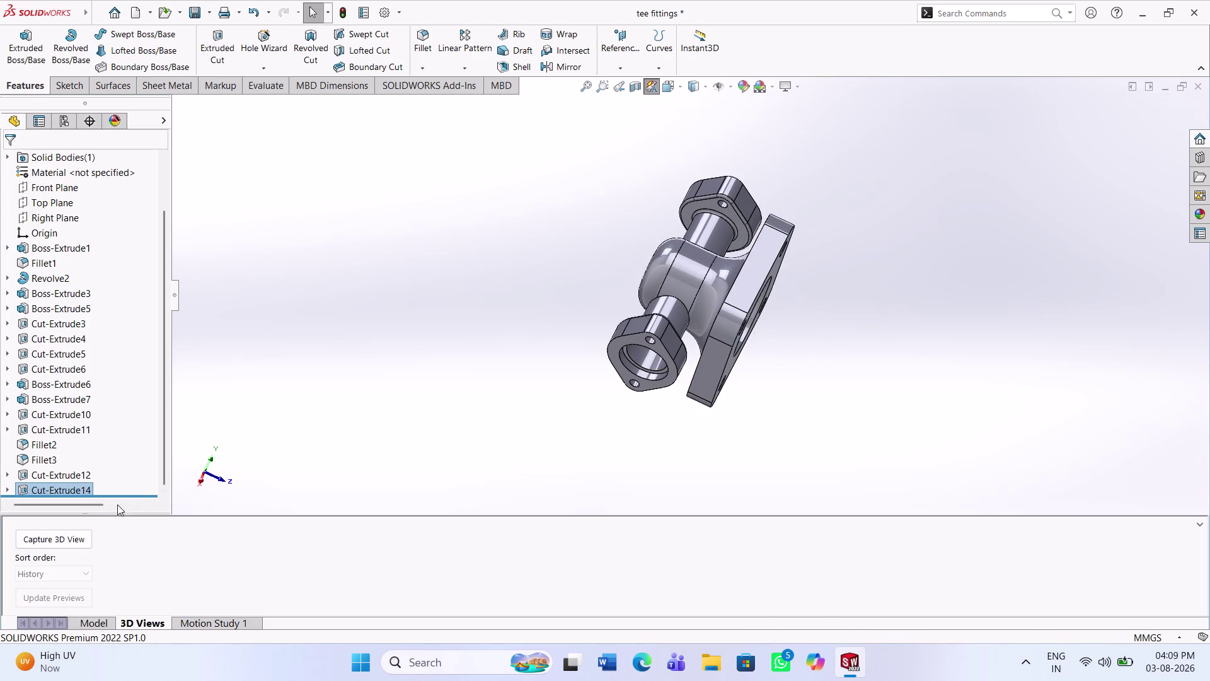
drag(100, 518, 97, 575)
drag(66, 502, 69, 515)
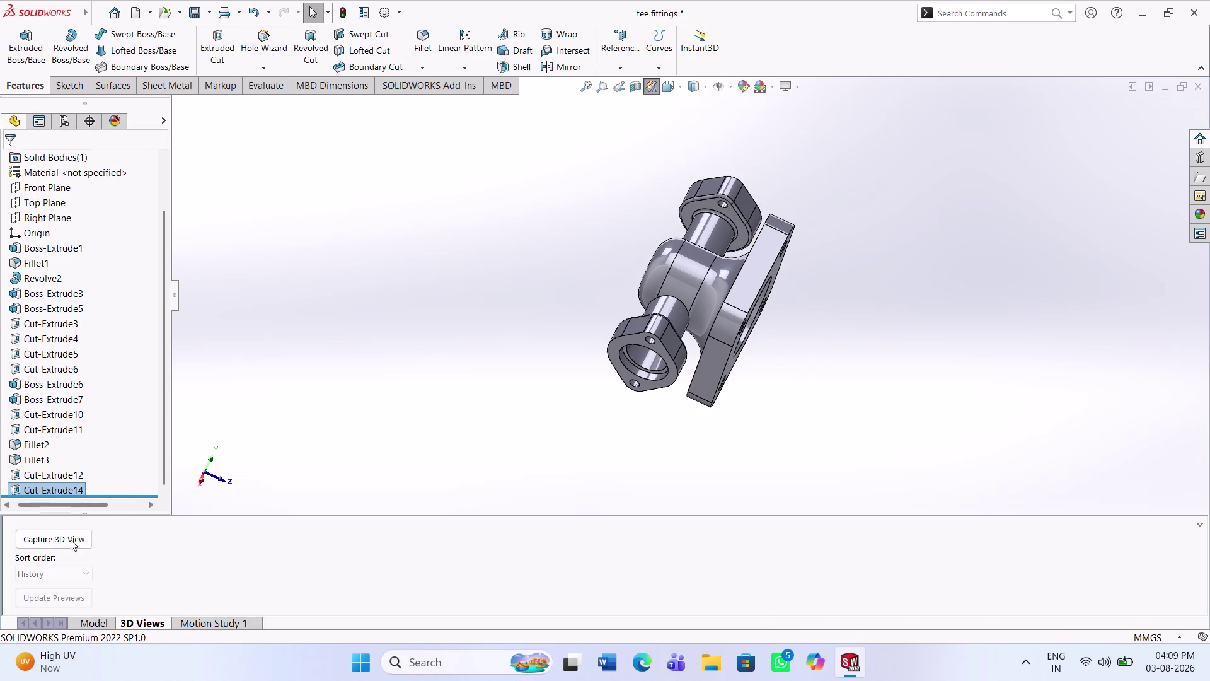
drag(69, 515, 114, 606)
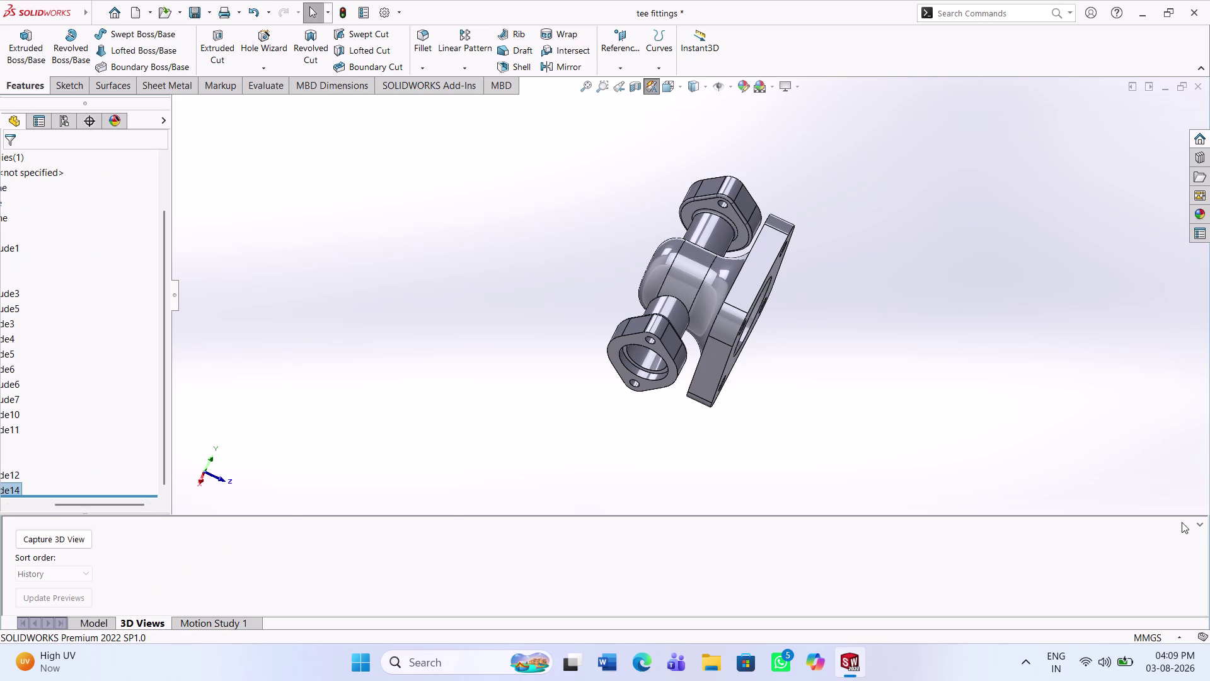
Collapse the 3D Views pane and resize the FeatureManager panel.
click(1198, 522)
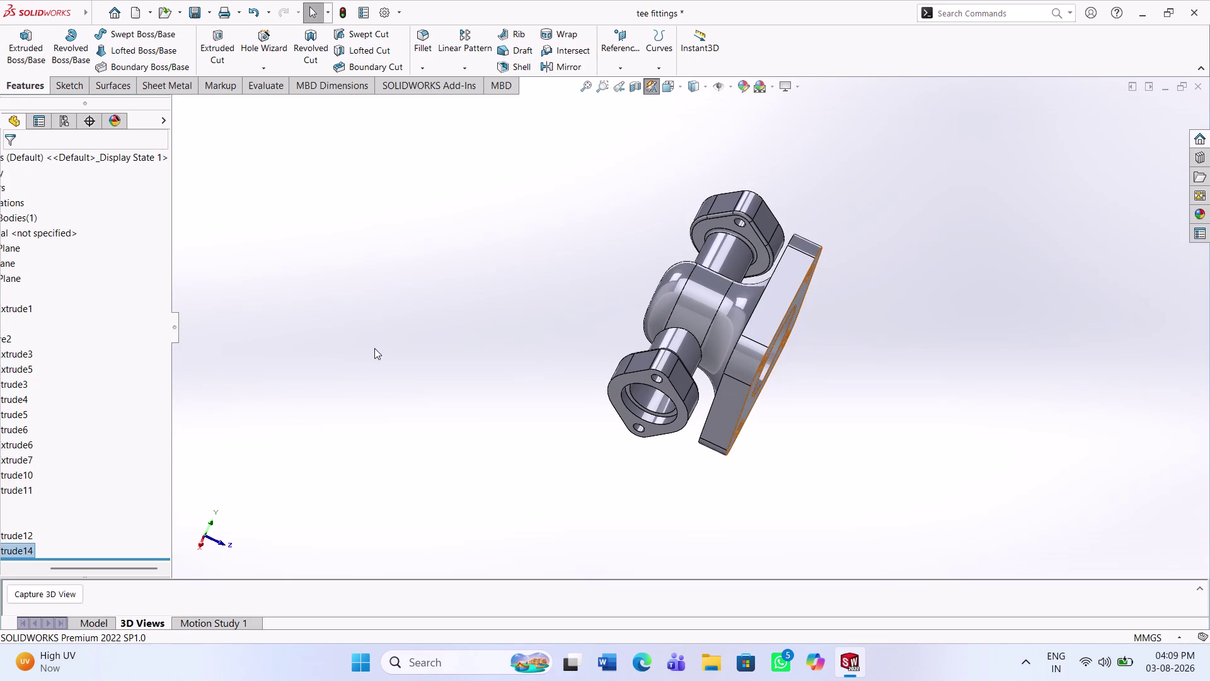
scroll(up, 3)
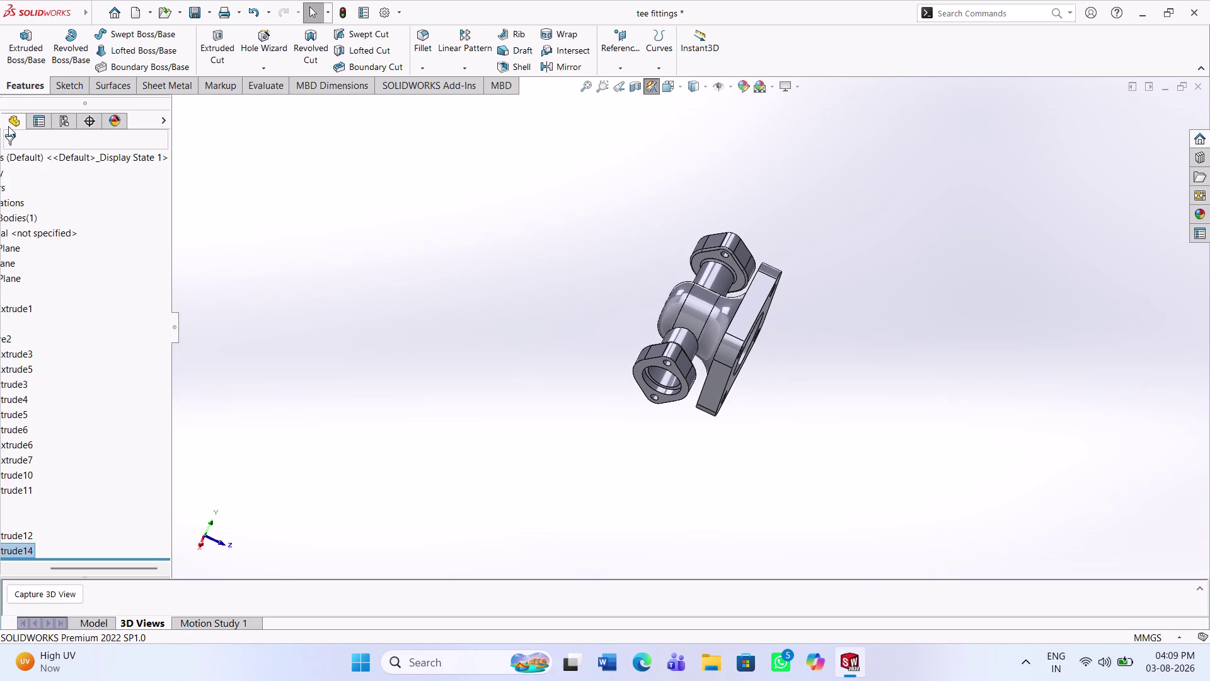
drag(176, 321, 256, 335)
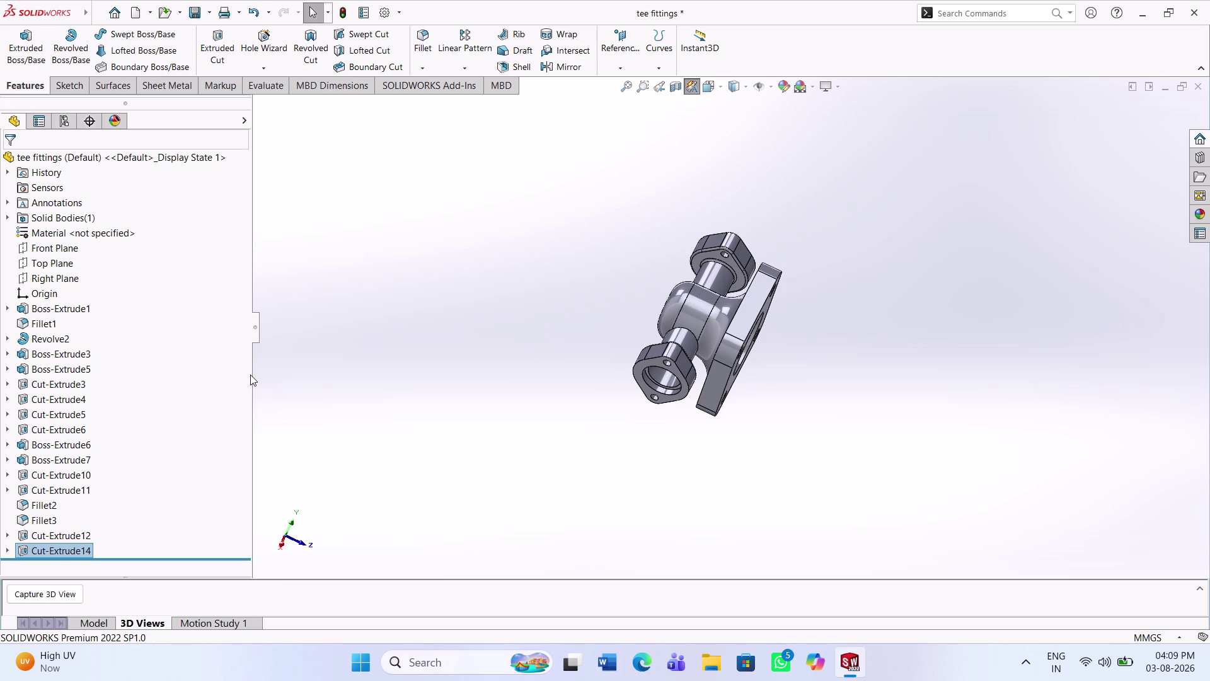
click(250, 374)
drag(251, 356, 191, 358)
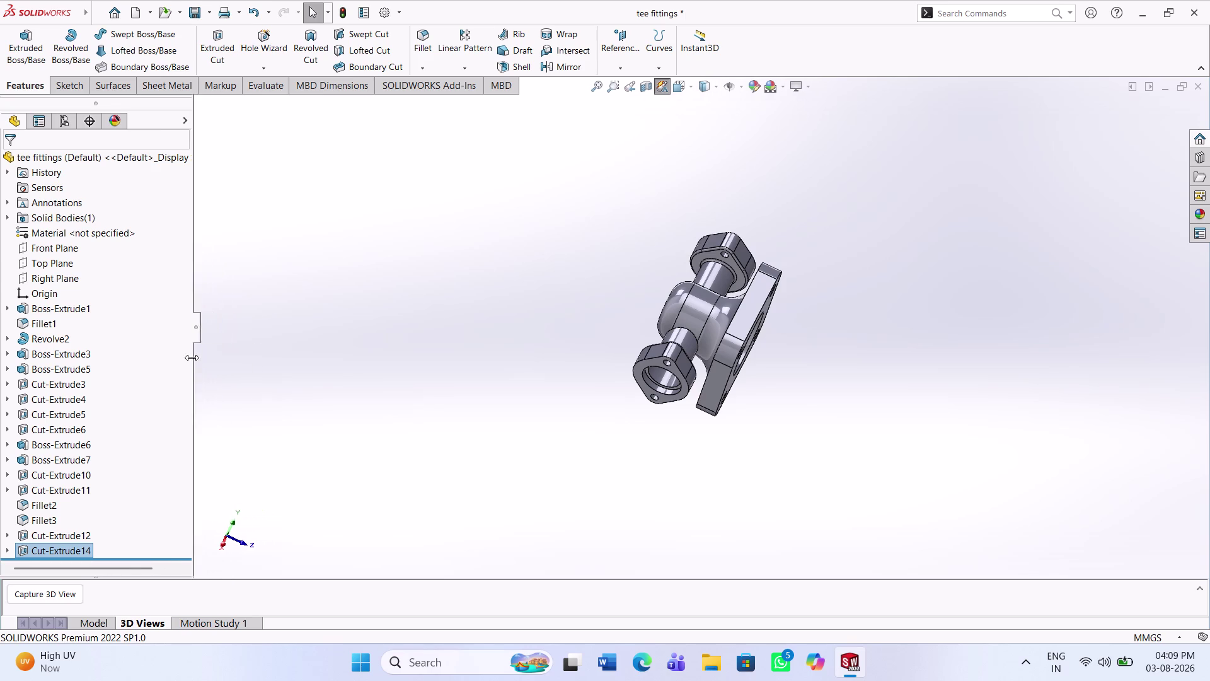
drag(192, 358, 178, 358)
scroll(down, 3)
scroll(up, 3)
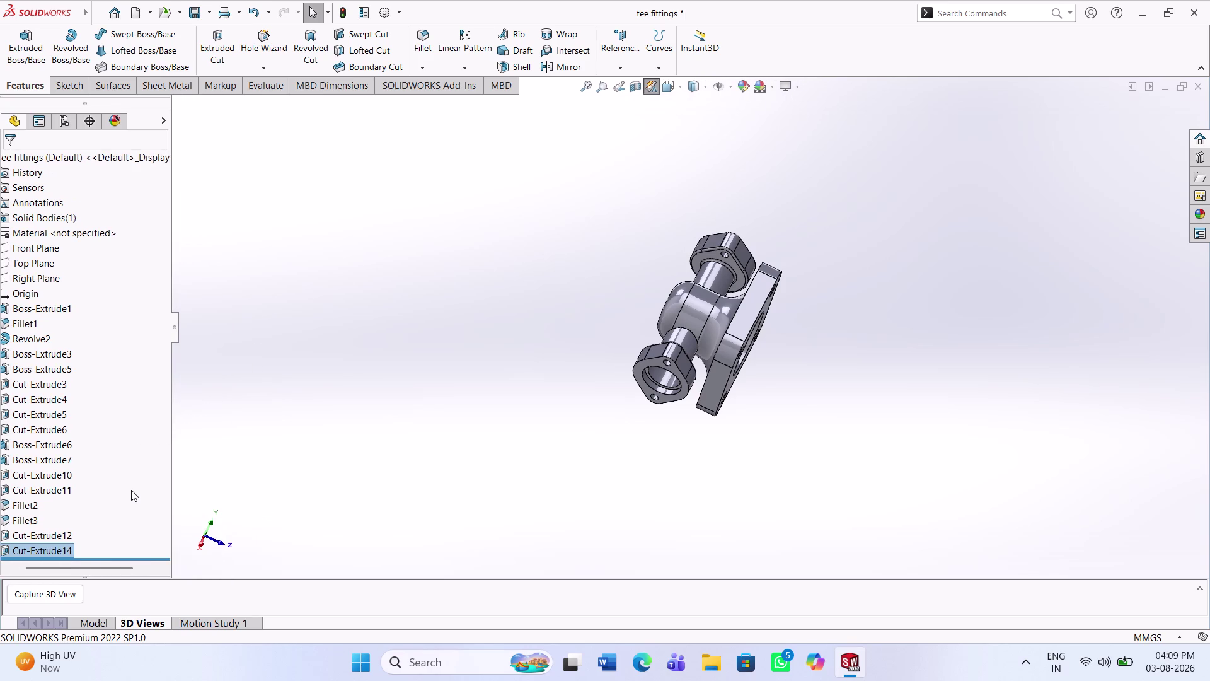
scroll(up, 3)
scroll(up, 3)
middle_drag(578, 359, 750, 302)
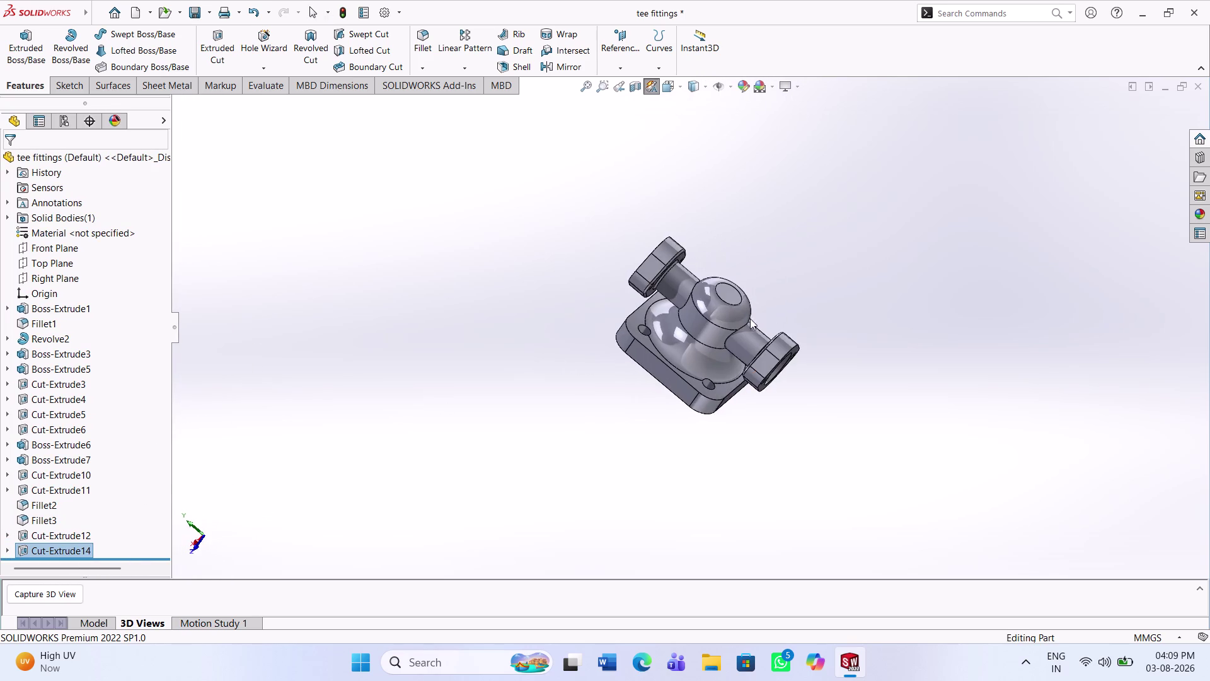
scroll(down, 3)
middle_click(719, 417)
middle_drag(714, 383, 637, 243)
scroll(down, 3)
middle_click(642, 262)
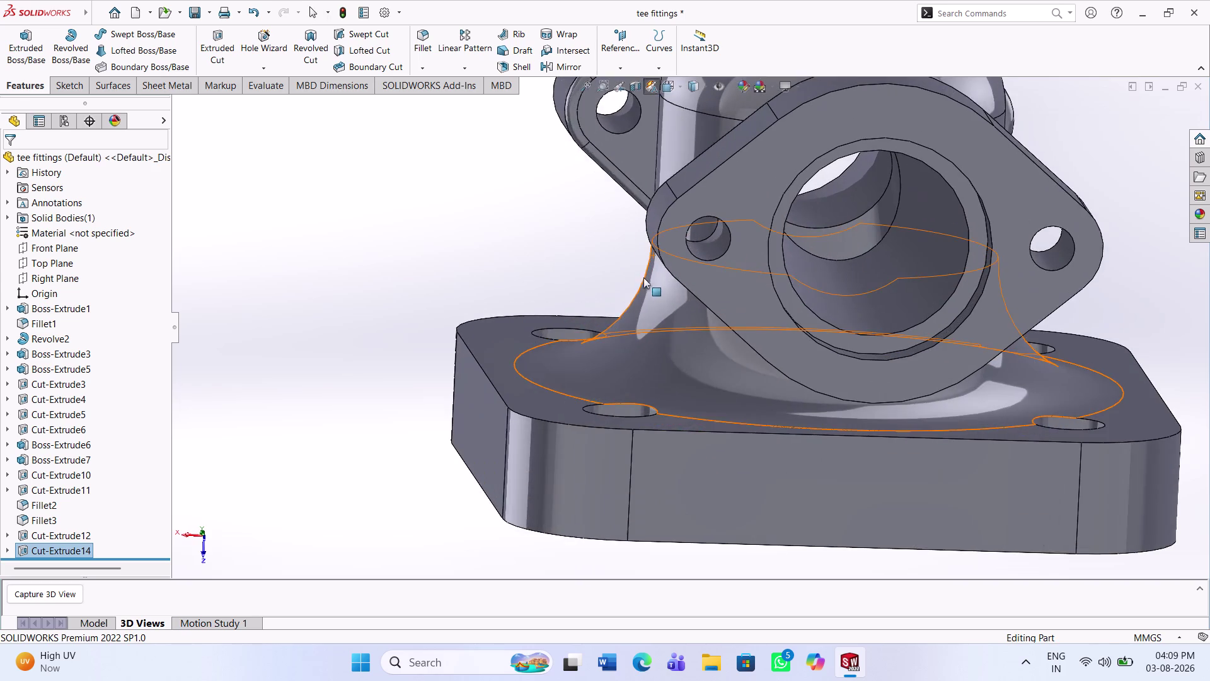
middle_drag(644, 296, 654, 365)
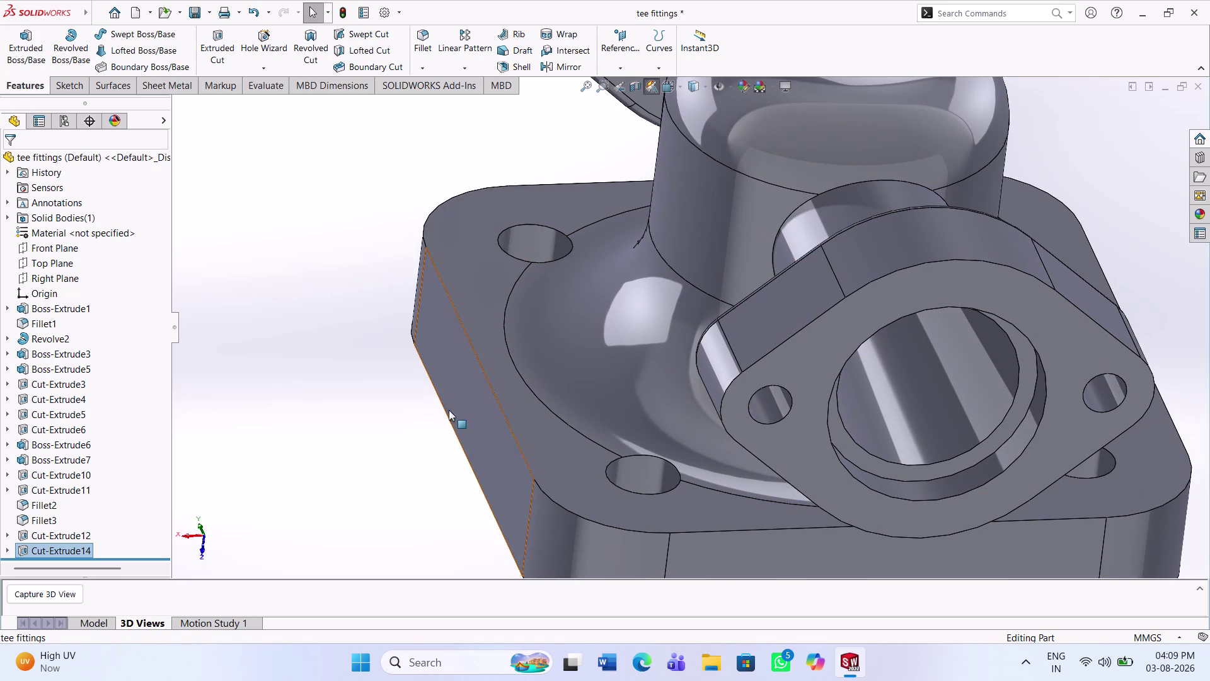
scroll(up, 3)
middle_drag(561, 392, 560, 421)
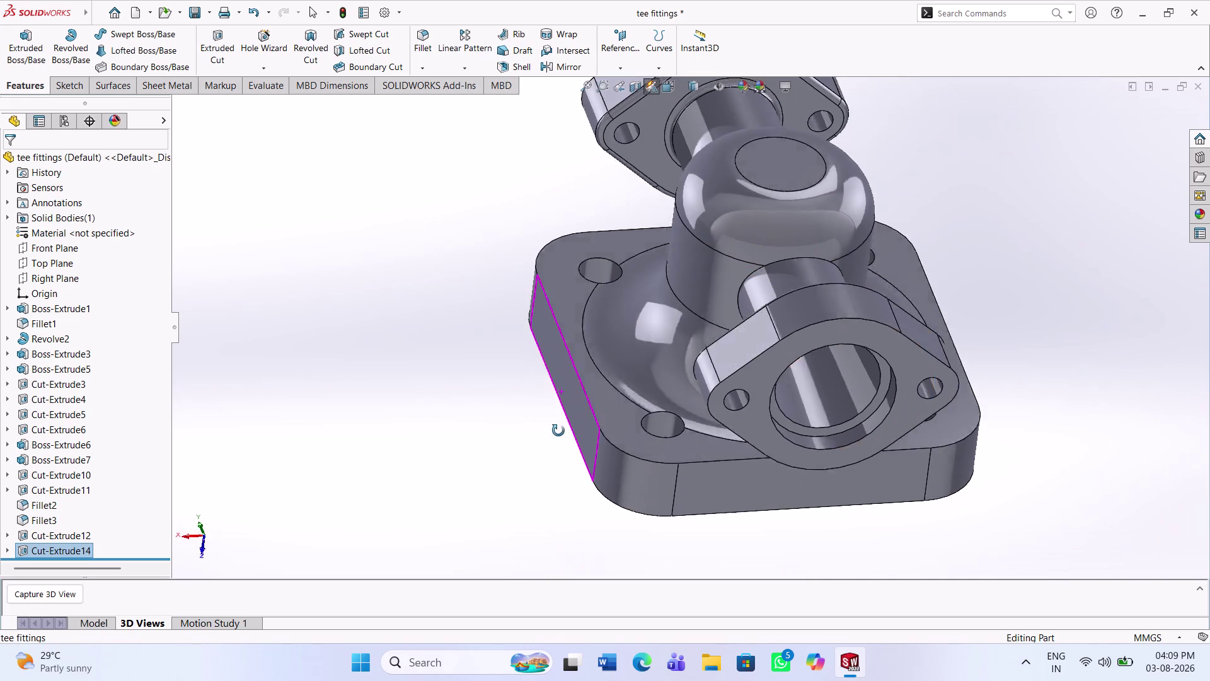
middle_drag(560, 421, 557, 459)
middle_drag(709, 365, 700, 411)
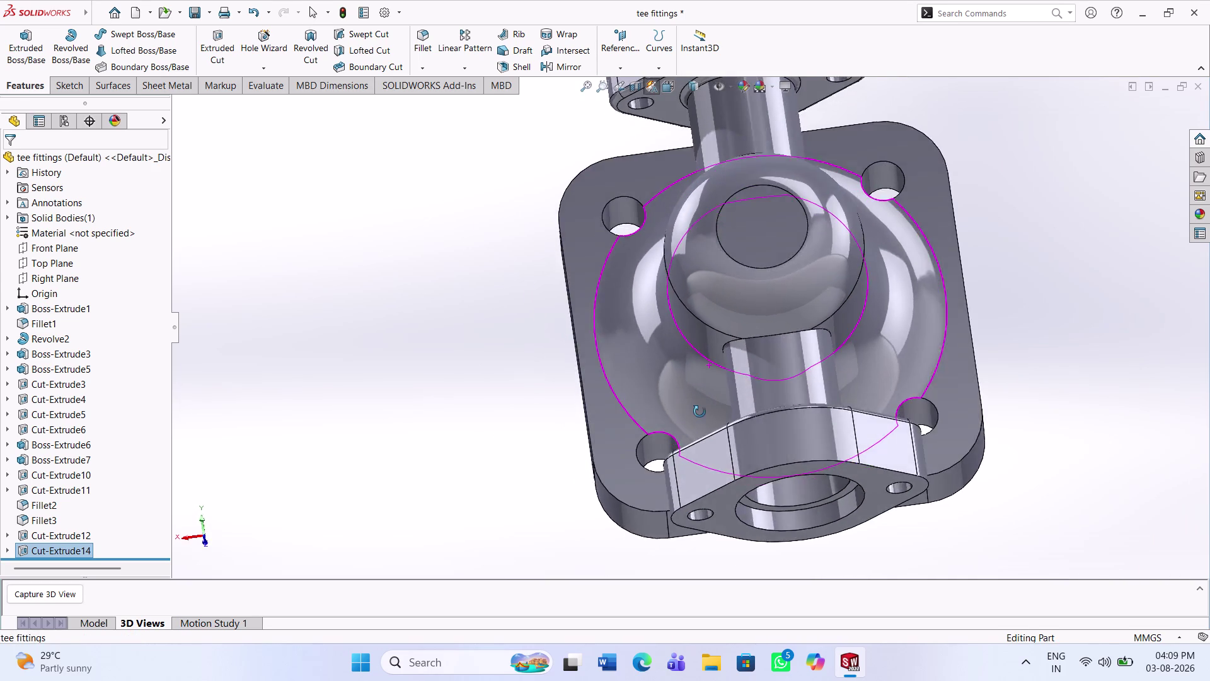
middle_drag(700, 412, 736, 369)
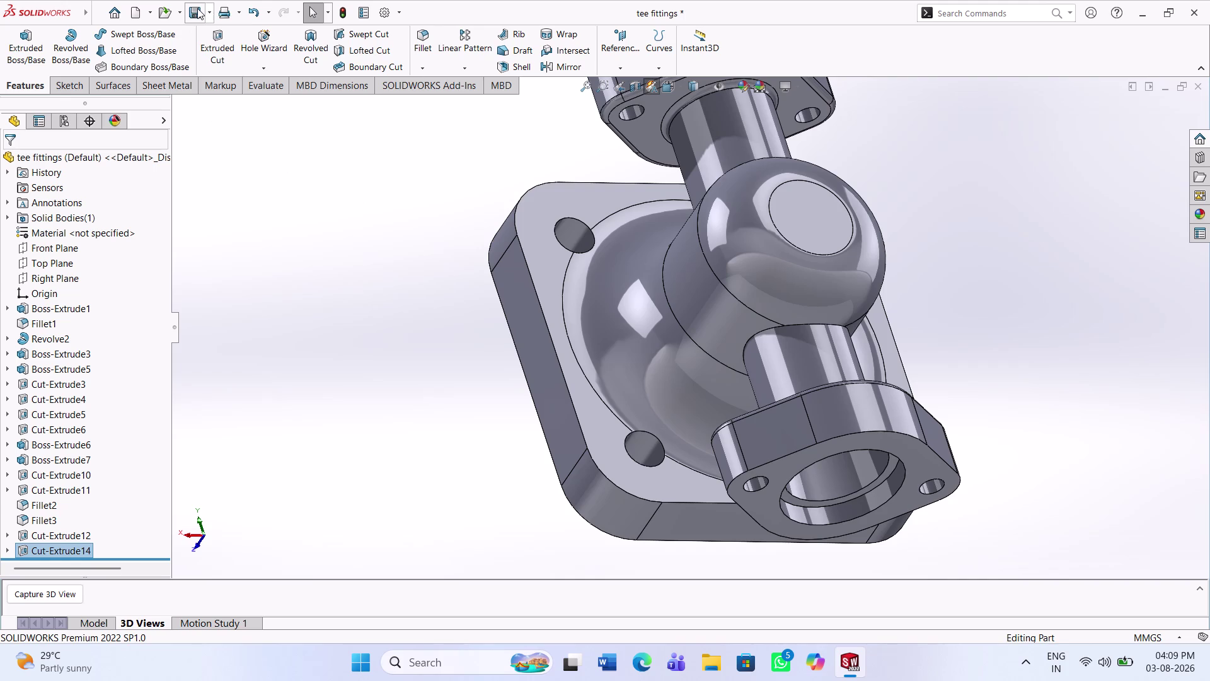
click(198, 8)
Save the tee fittings part, then browse the Save As file types and close the dialog.
click(192, 14)
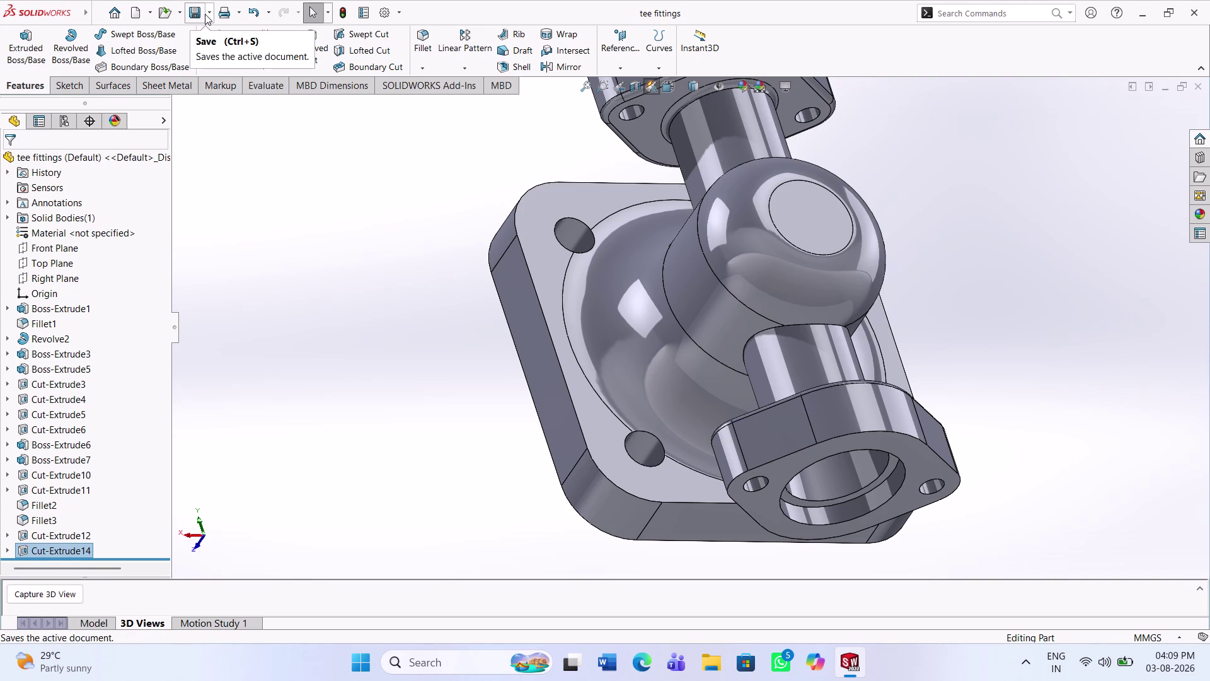
click(209, 14)
click(239, 42)
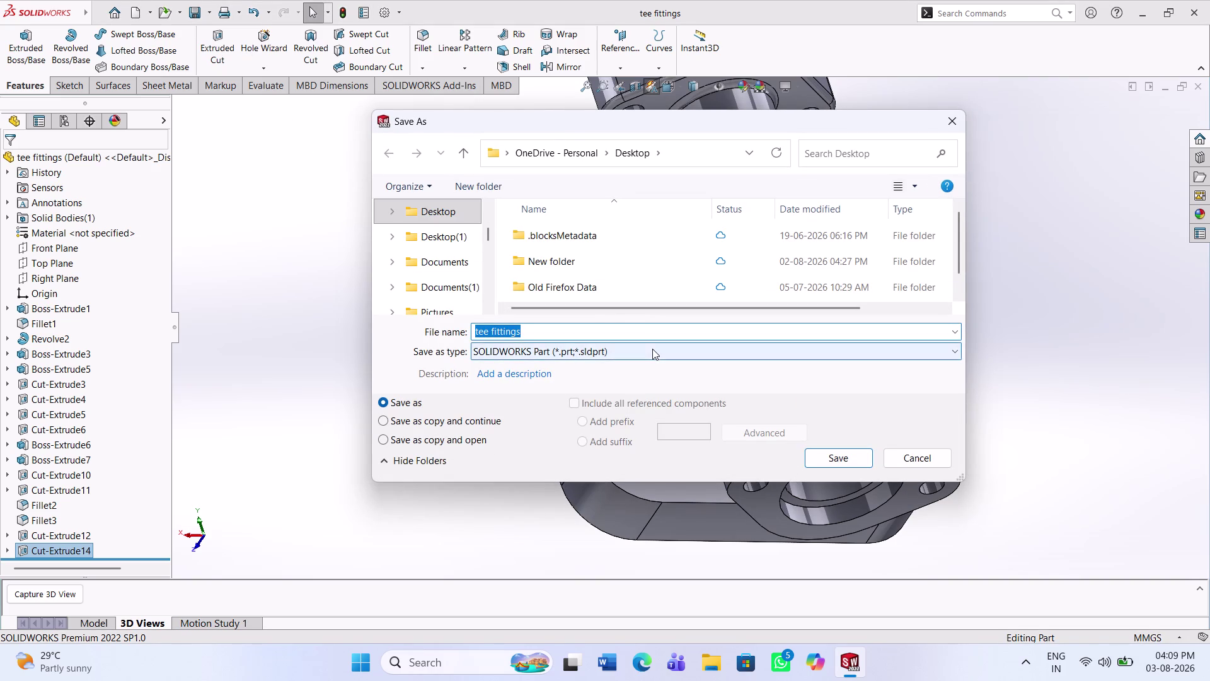
click(652, 348)
click(580, 92)
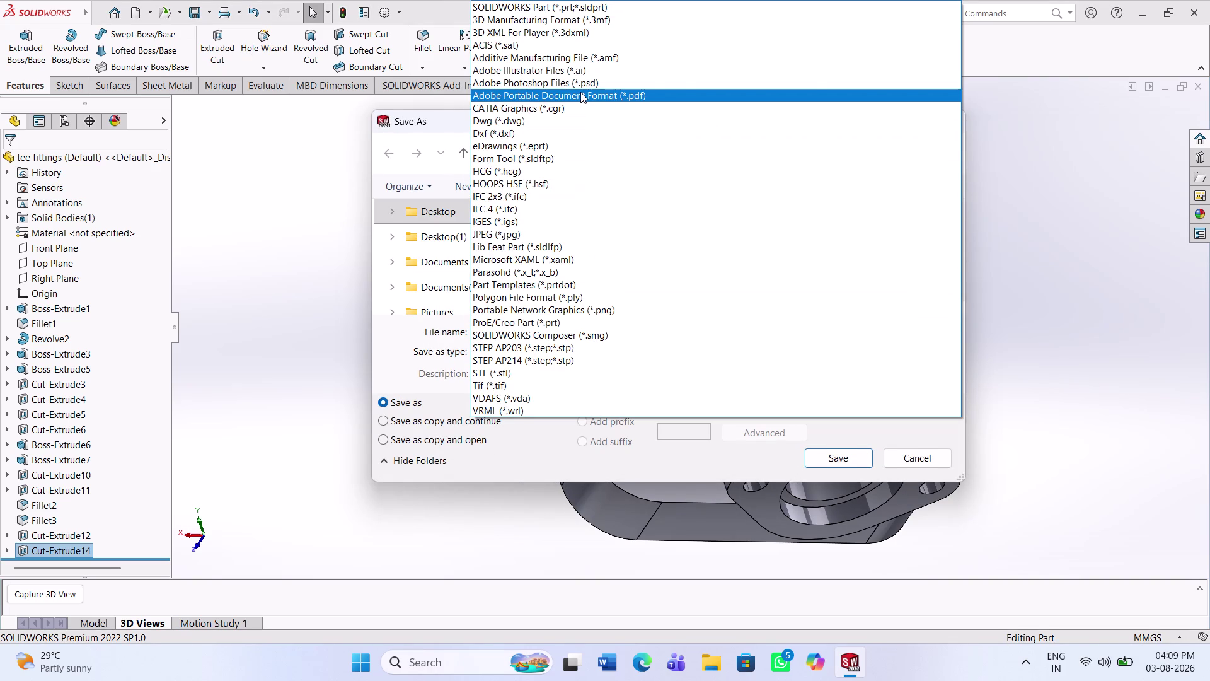
click(840, 482)
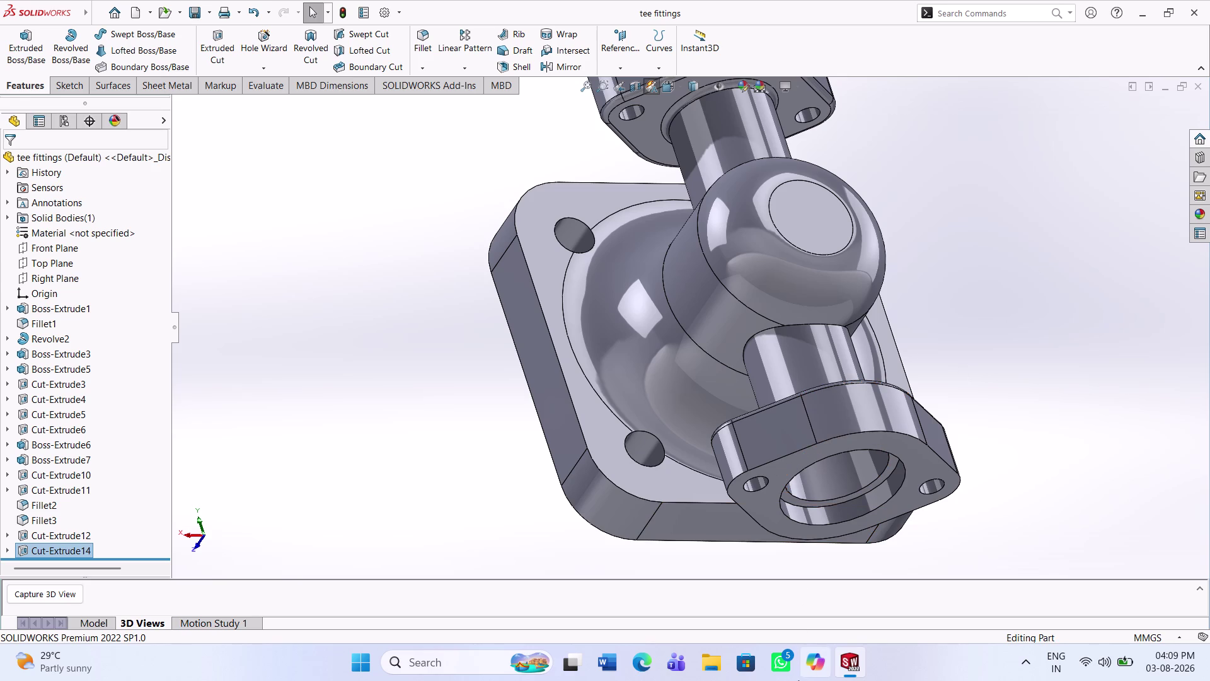
Minimize SOLIDWORKS to the desktop and dismiss a shortcut's context menu.
click(1141, 11)
right_click(103, 492)
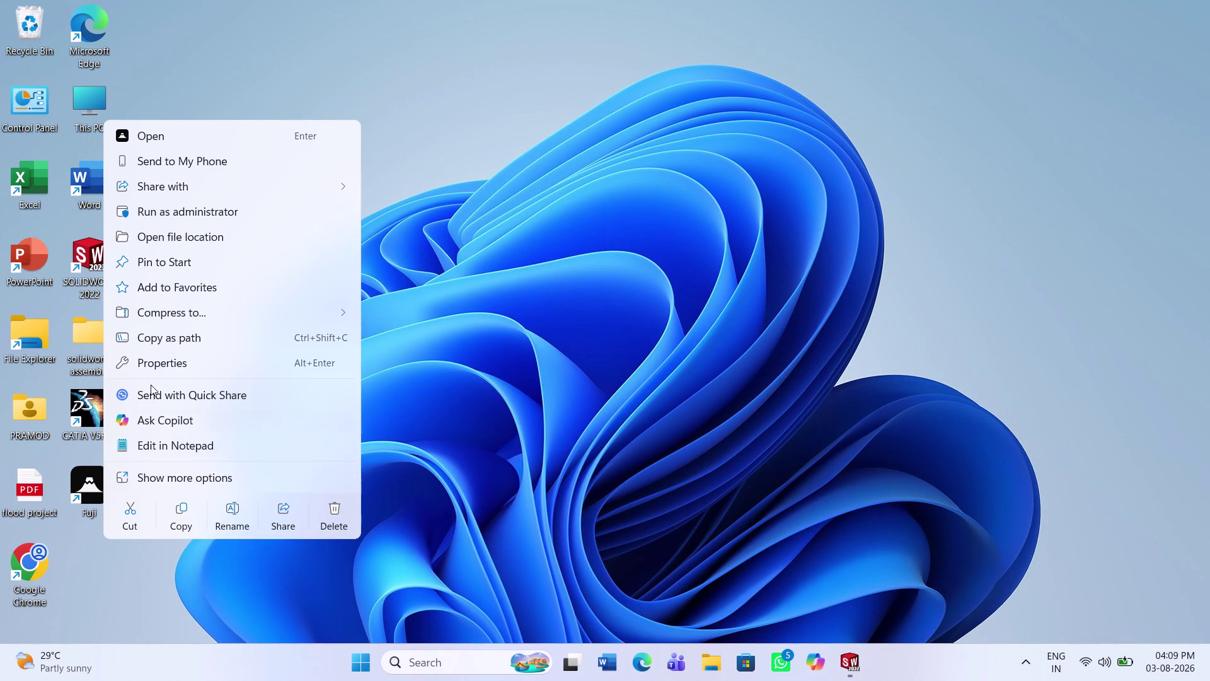
click(190, 138)
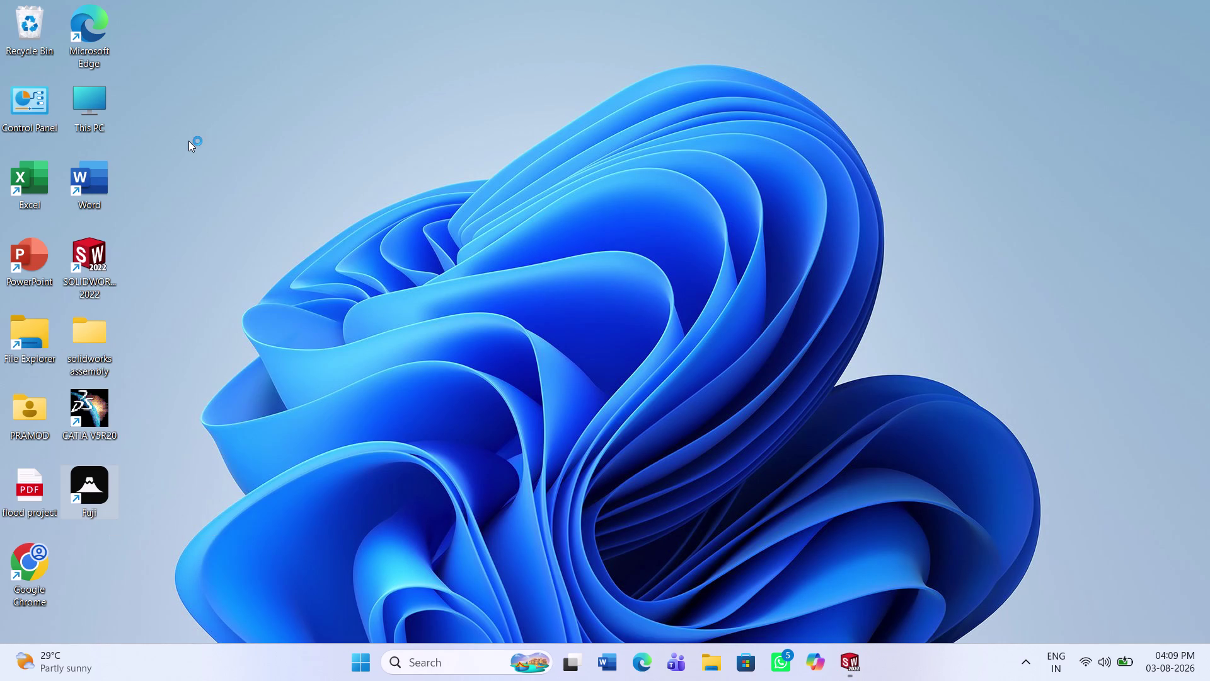